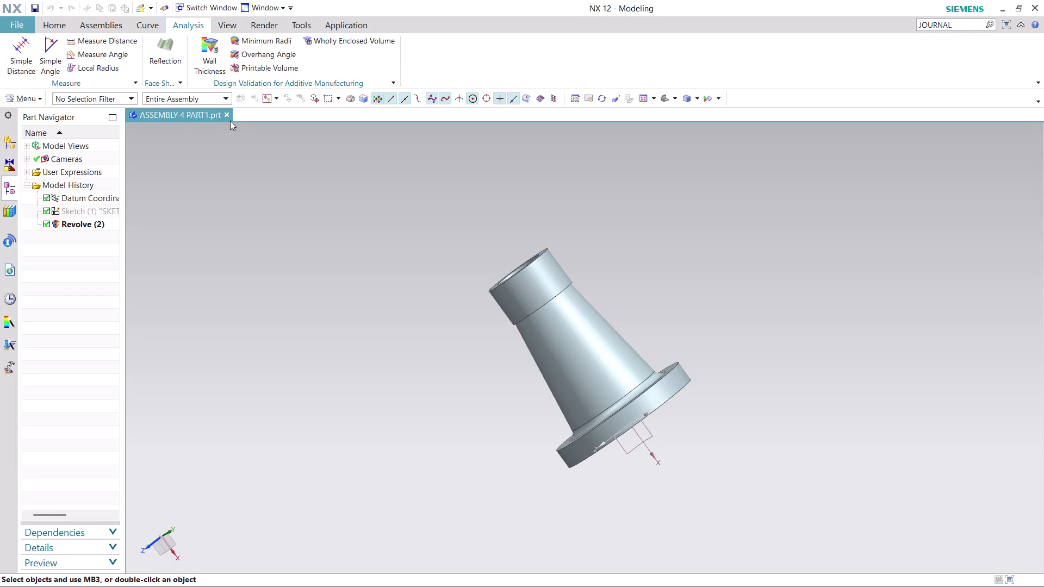
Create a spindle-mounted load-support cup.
Close the cup part and open Record Journal from a Command Finder search for 'journal'.
click(228, 114)
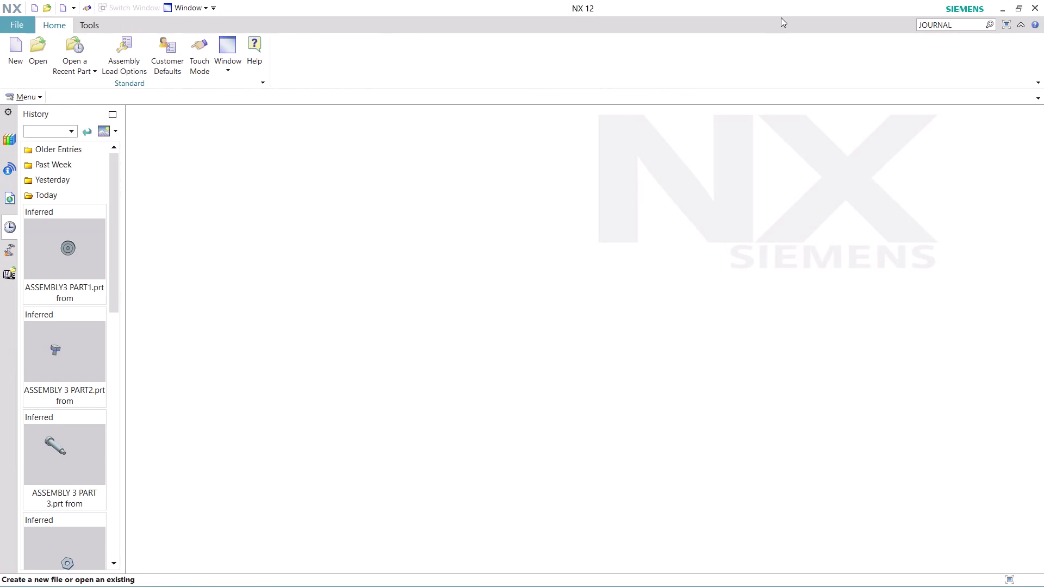
click(961, 24)
key(Return)
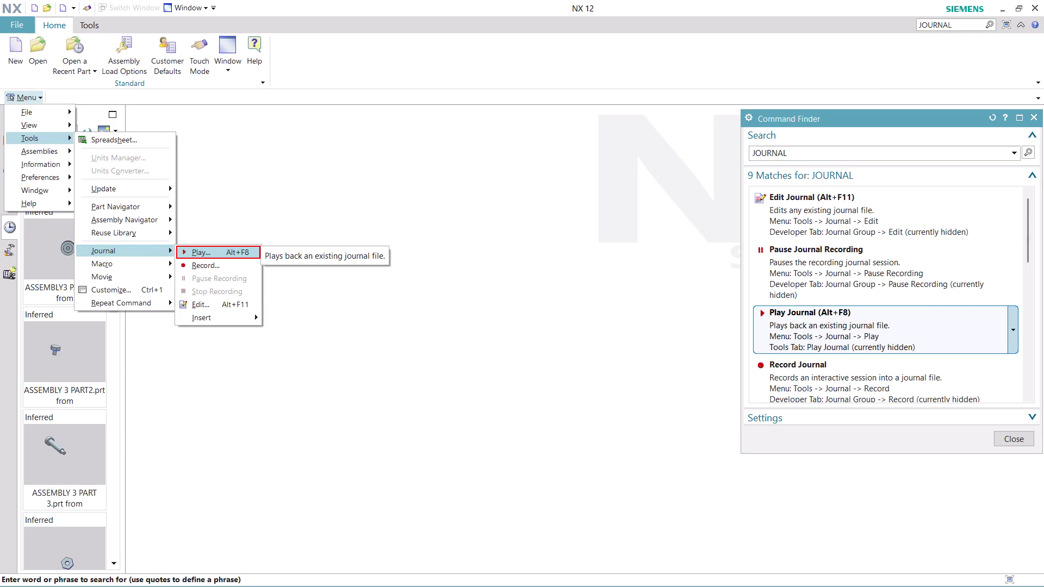
scroll(down, 3)
scroll(down, 3)
click(862, 331)
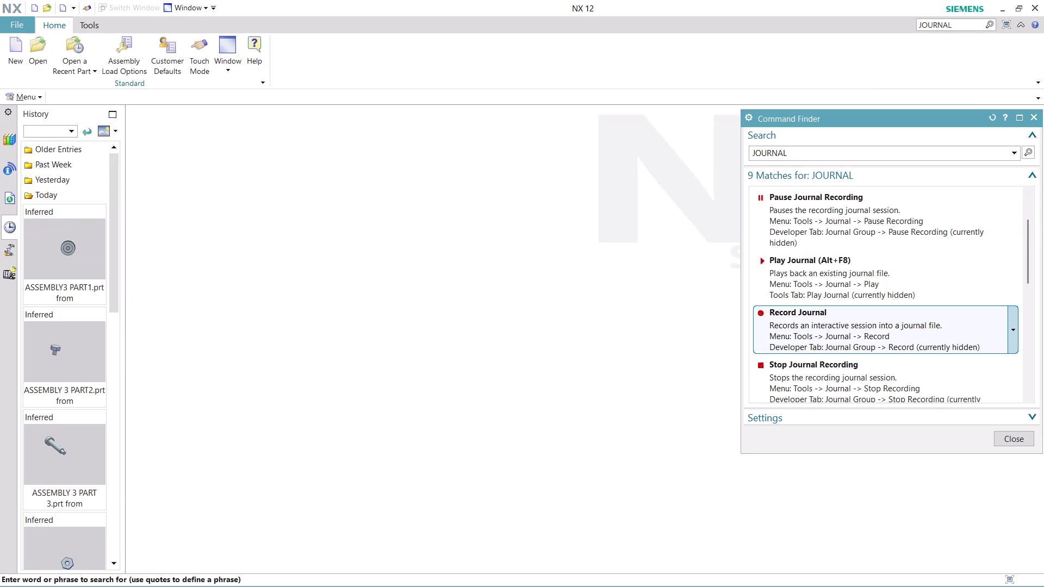
click(588, 344)
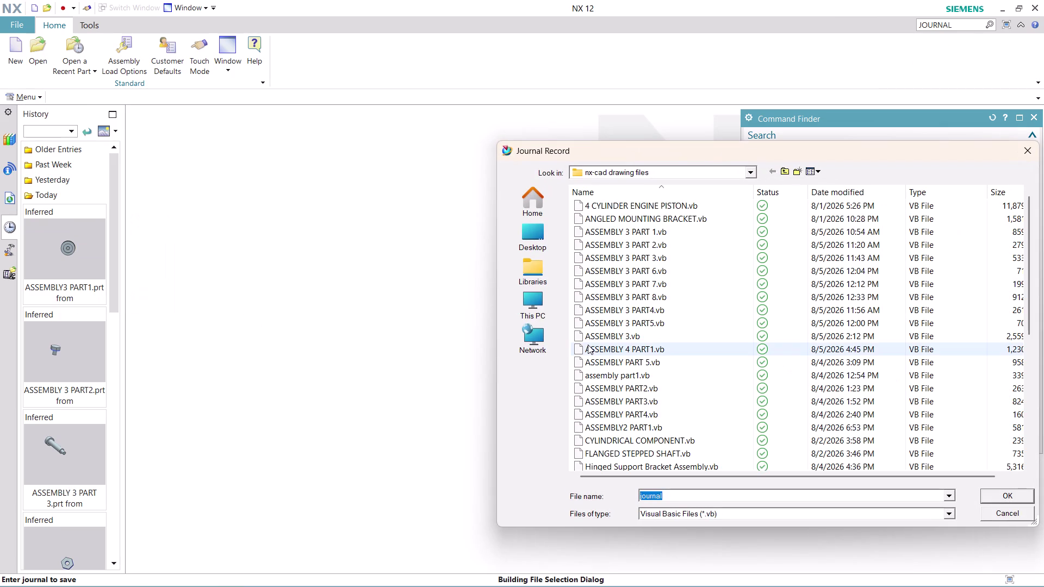
Start a journal recording named 'ASSEMBLY 4 PART 2' and dismiss Command Finder.
text(ASS)
text(E)
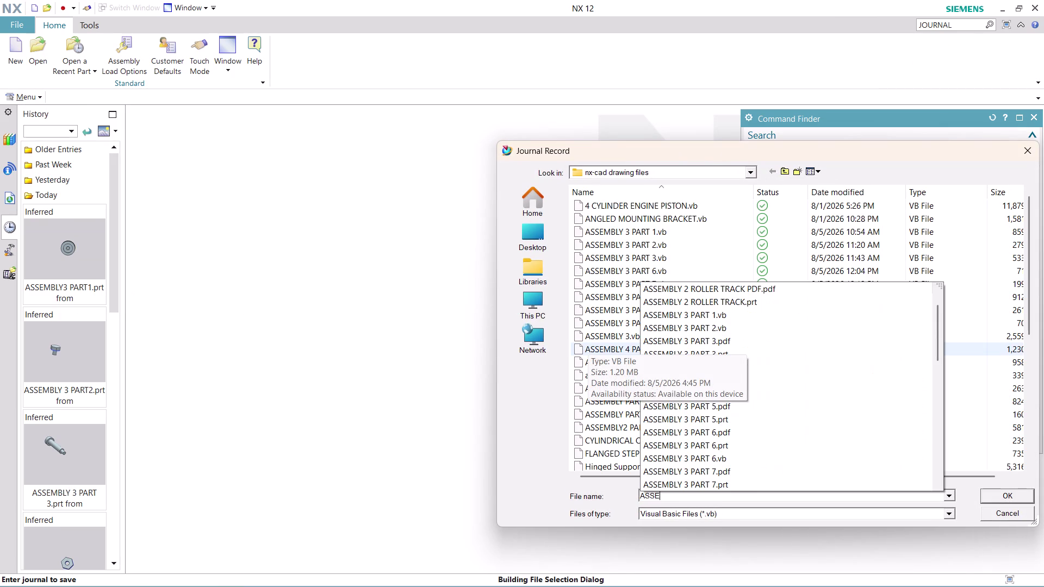
text(MBLY)
key(space)
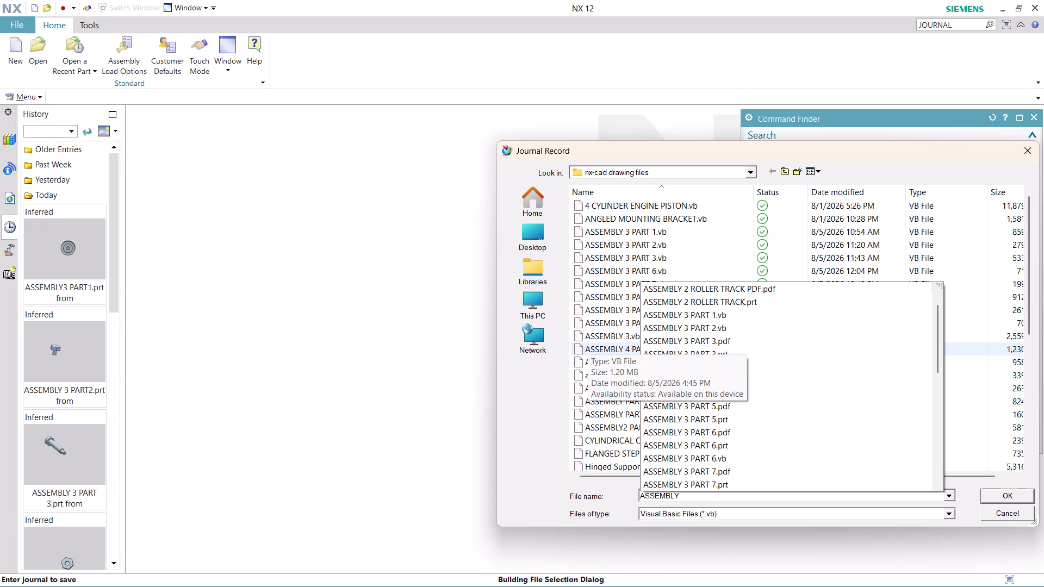
text(4 P)
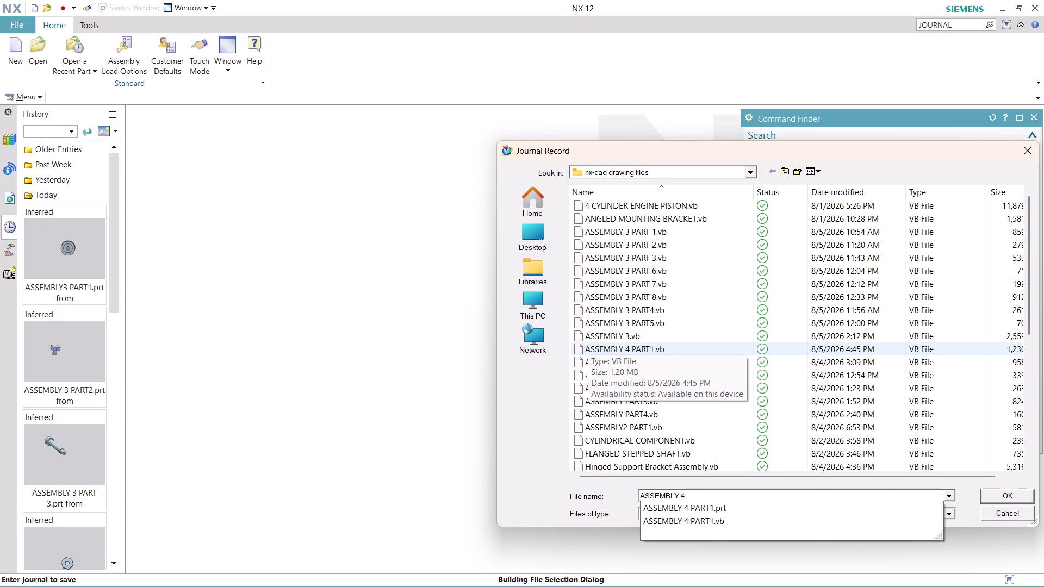
text(ART2)
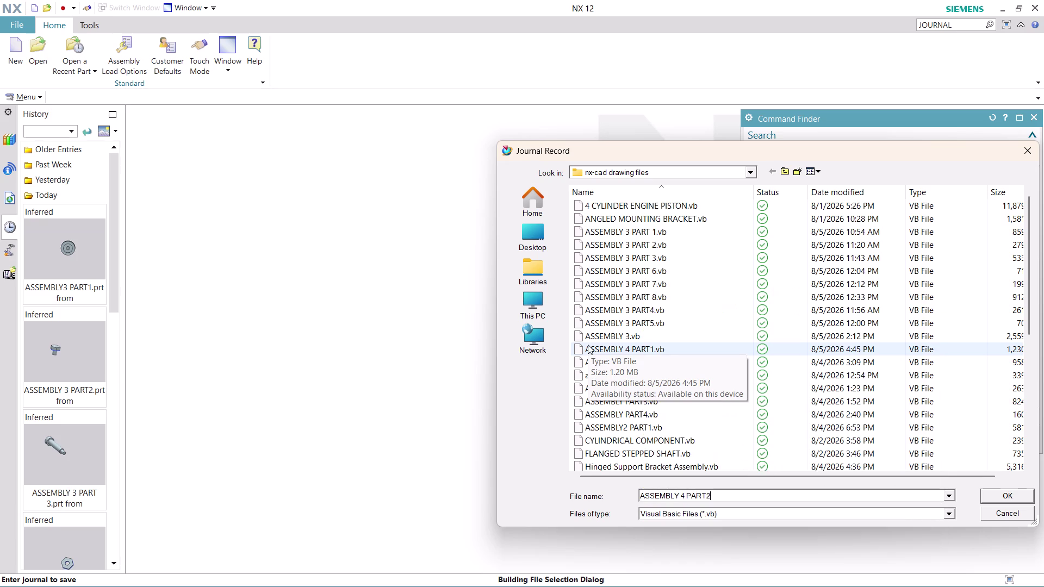
key(BackSpace)
key(space)
text(2)
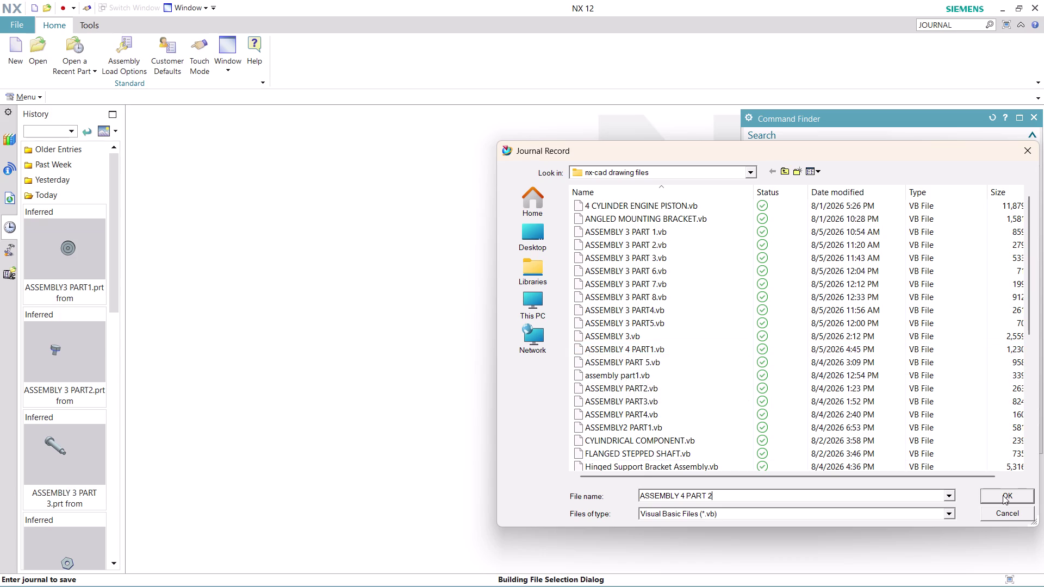
click(1002, 496)
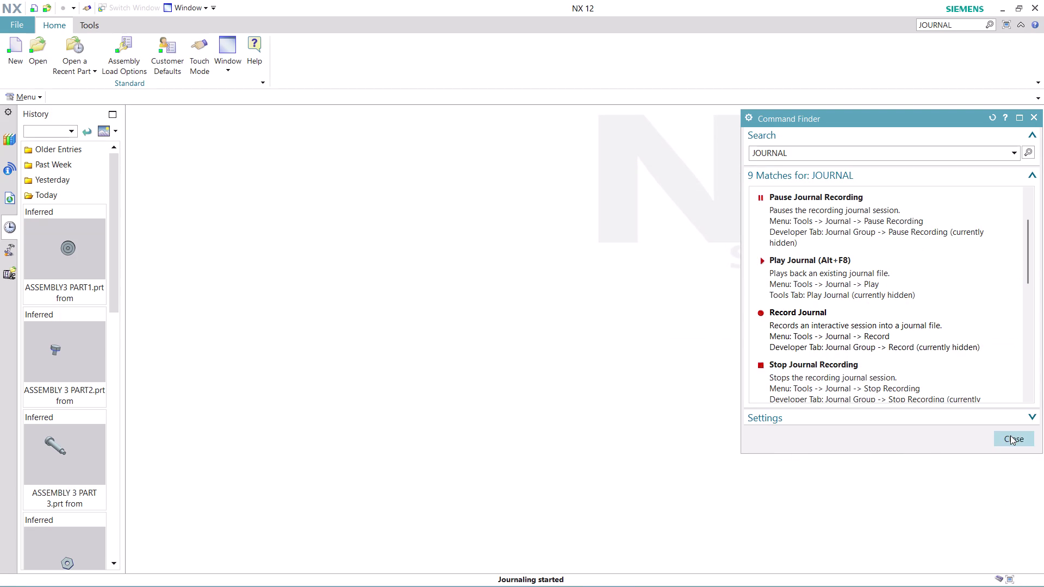
click(1011, 436)
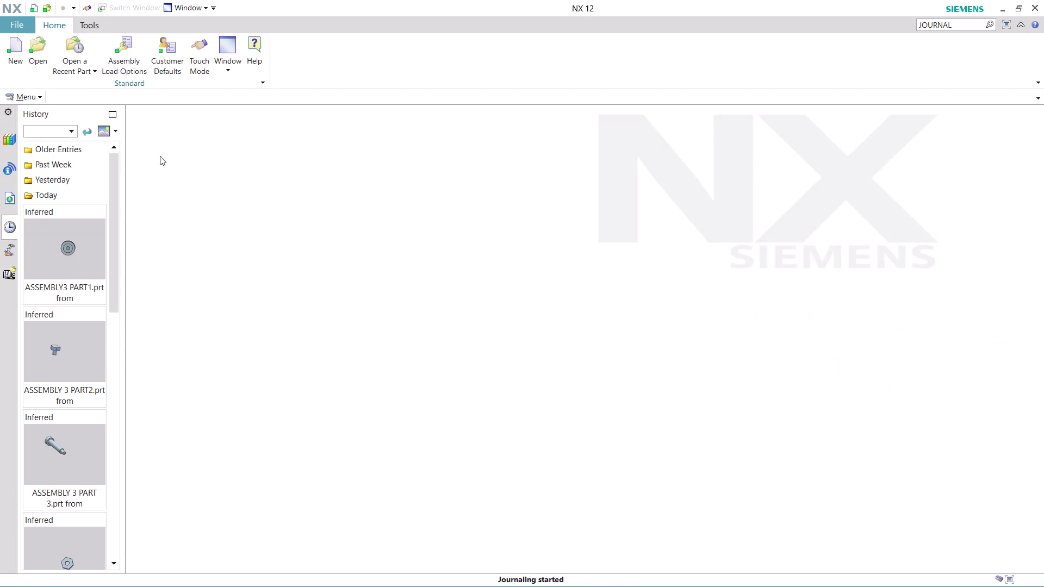
Create a new Model-template part with a sketch on the XY plane at the datum origin.
click(19, 58)
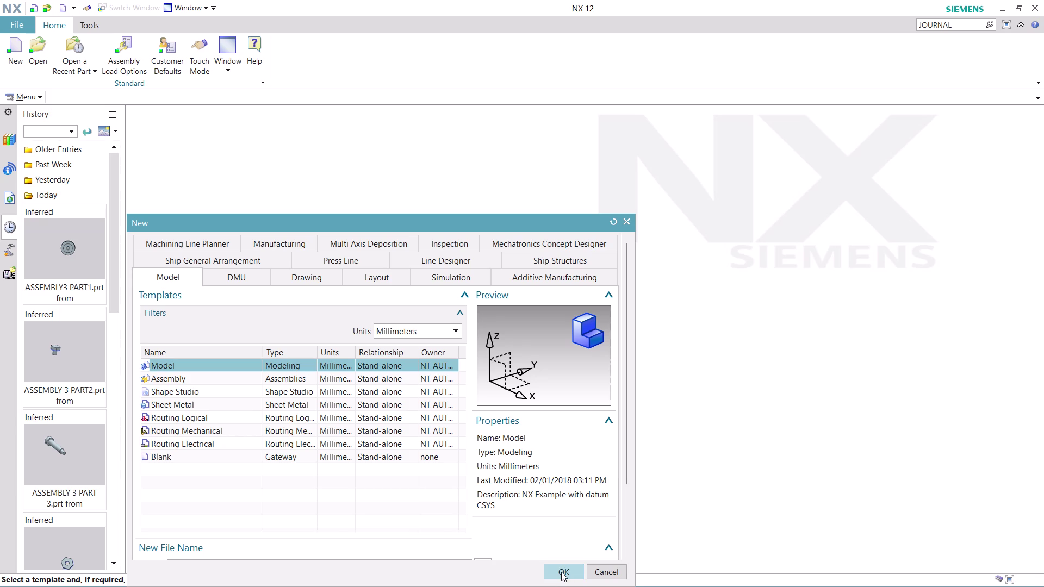
click(561, 572)
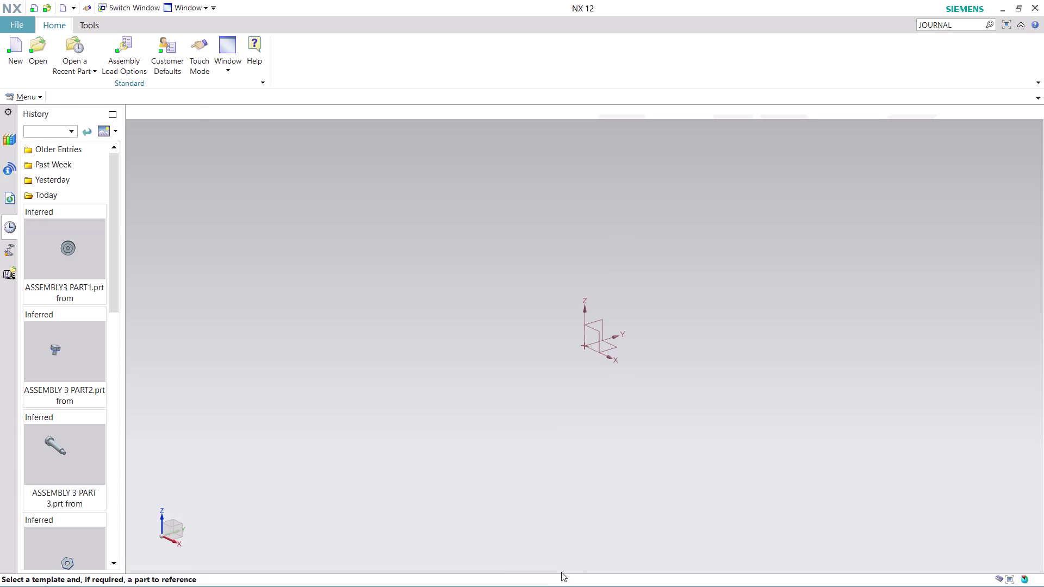
click(25, 100)
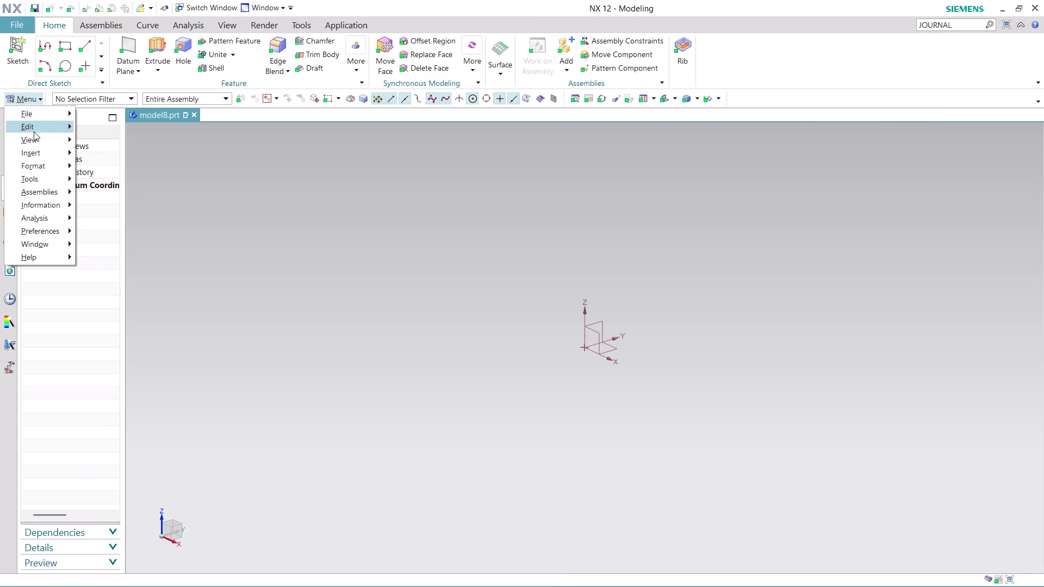
click(136, 170)
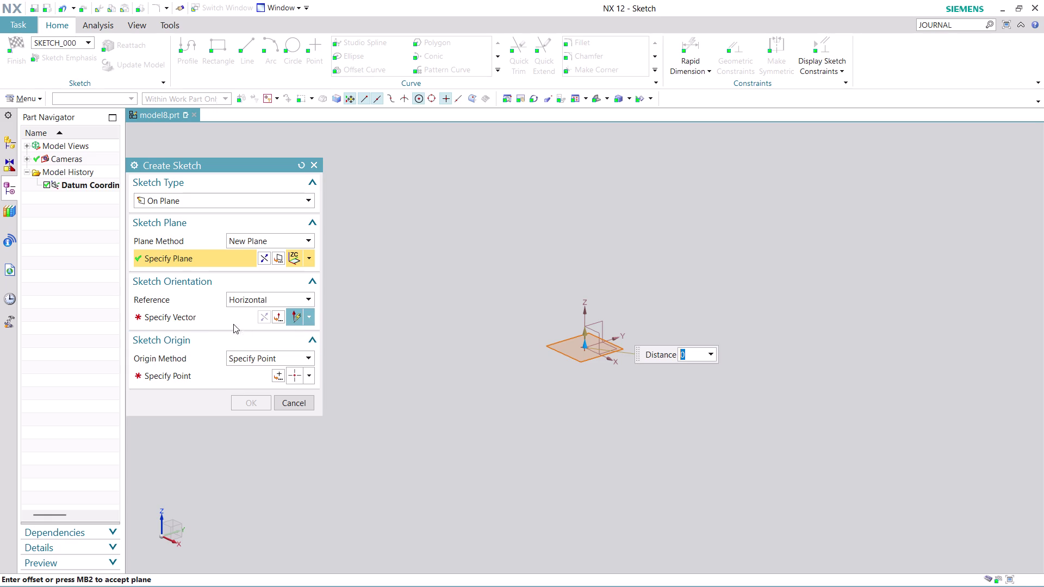
click(208, 318)
click(610, 343)
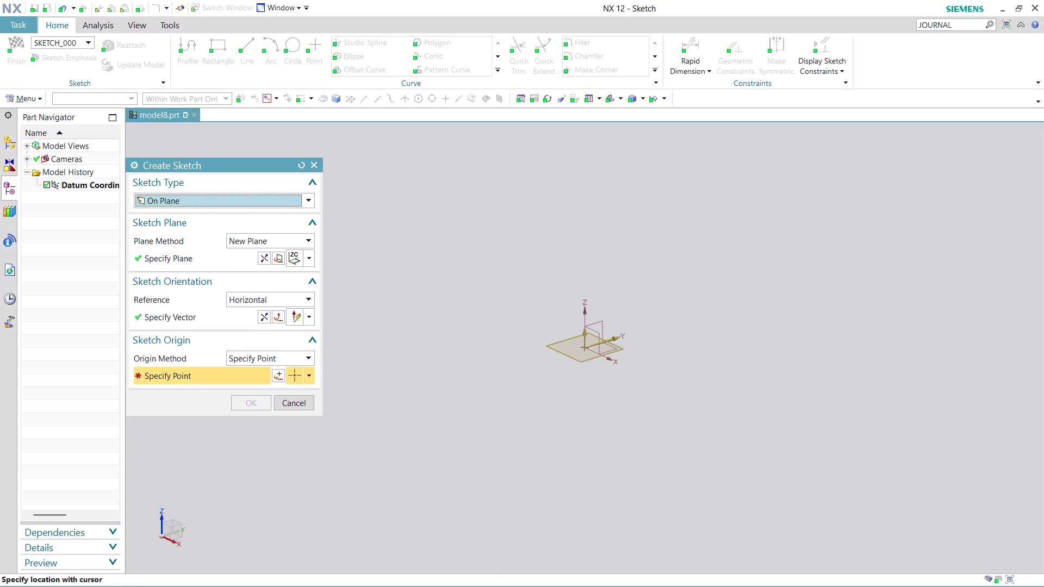
click(274, 374)
click(251, 393)
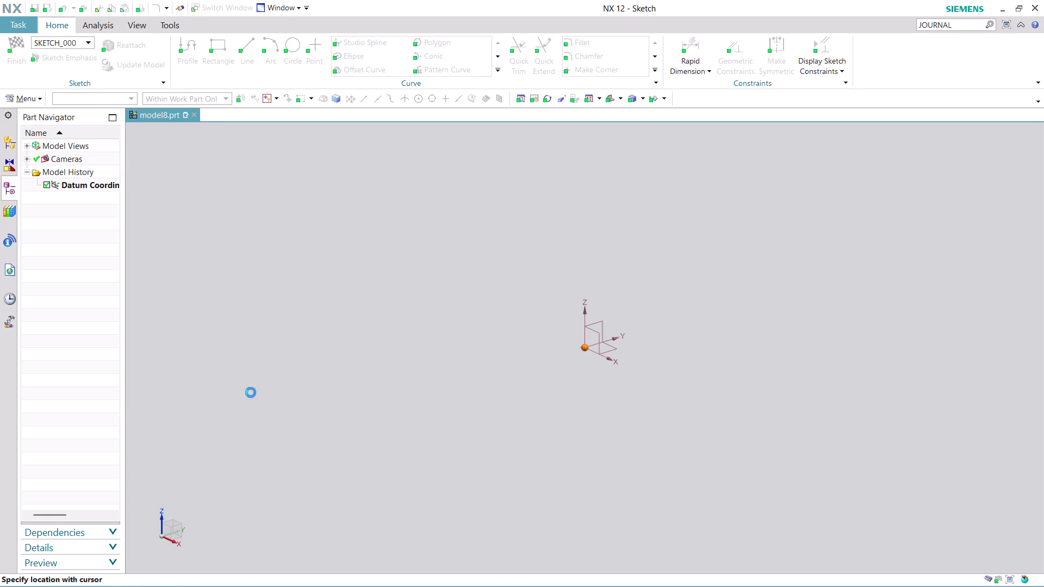
click(251, 398)
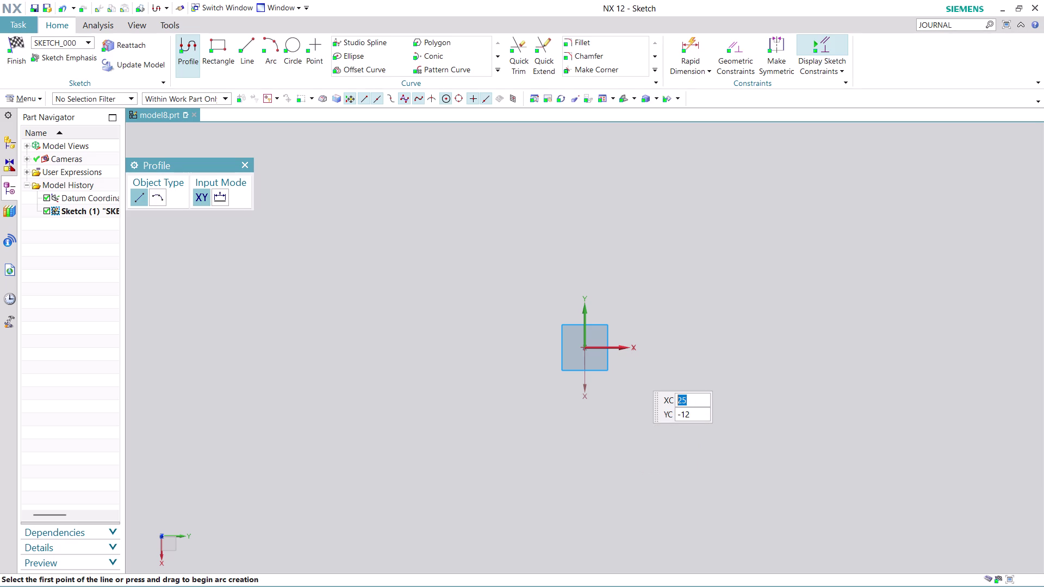
Start the profile on the X-axis with a vertical line of length 22 at 90°.
click(618, 347)
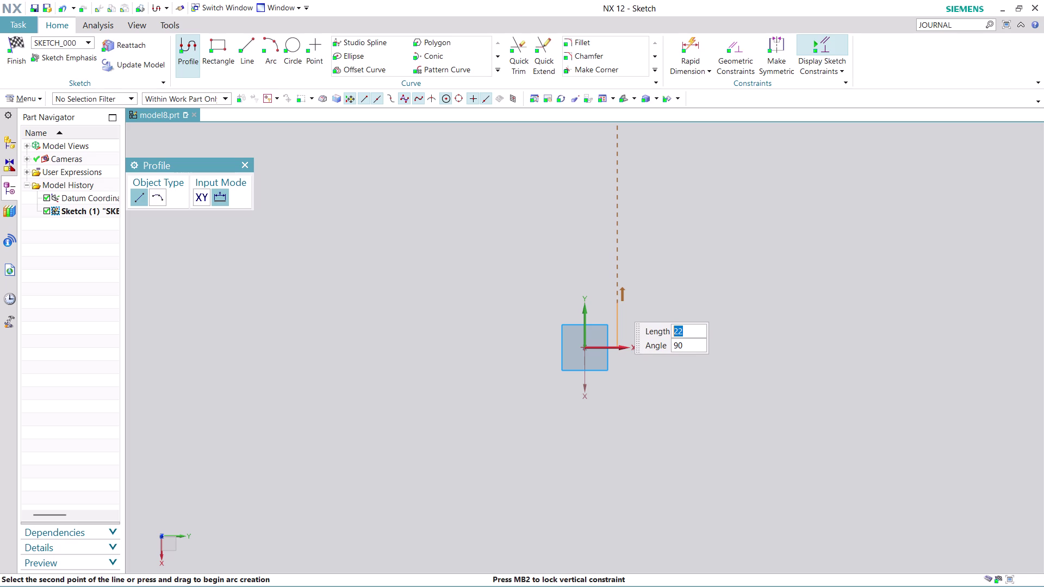
click(616, 304)
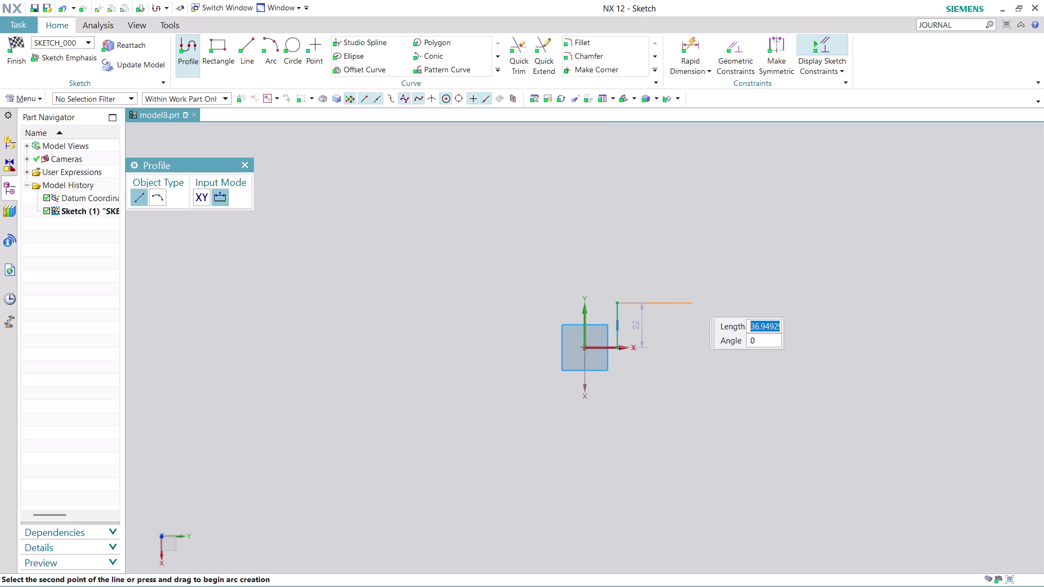
Draw the 39-long horizontal top line.
click(696, 302)
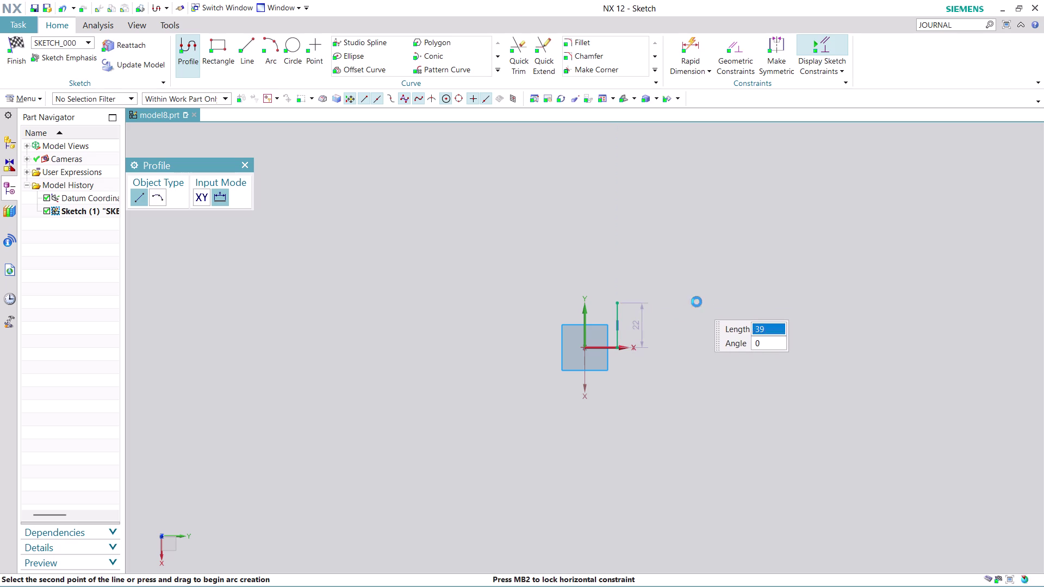
key(Escape)
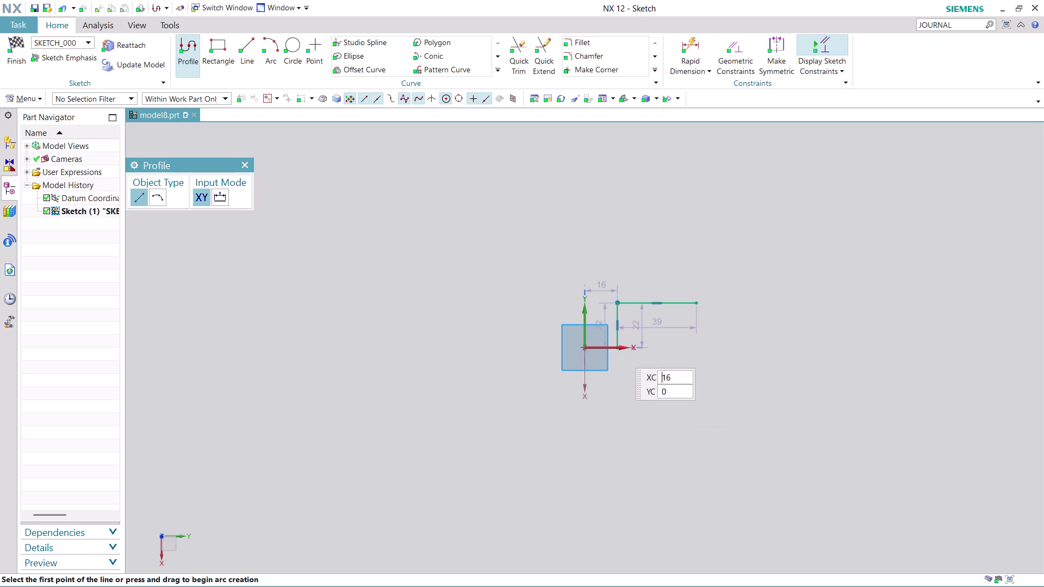
scroll(up, 3)
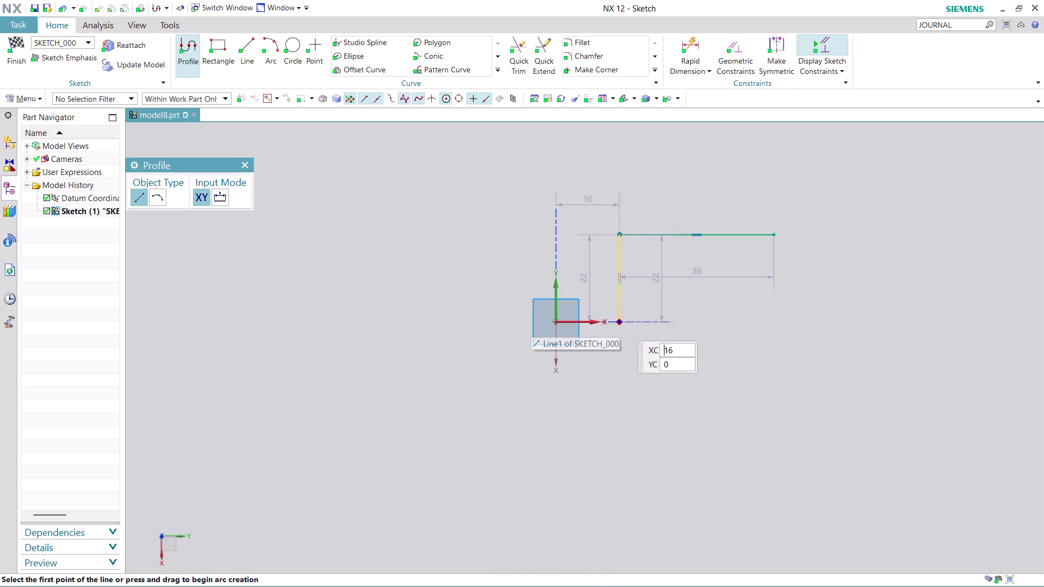
Add a 25-long line along the X-axis from the vertical line's start point.
click(620, 323)
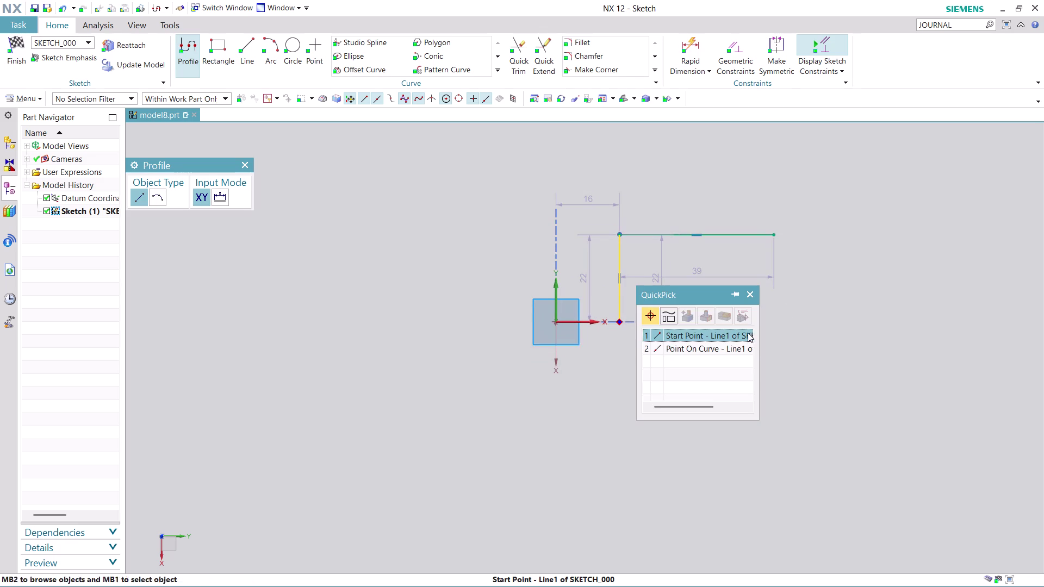
click(737, 336)
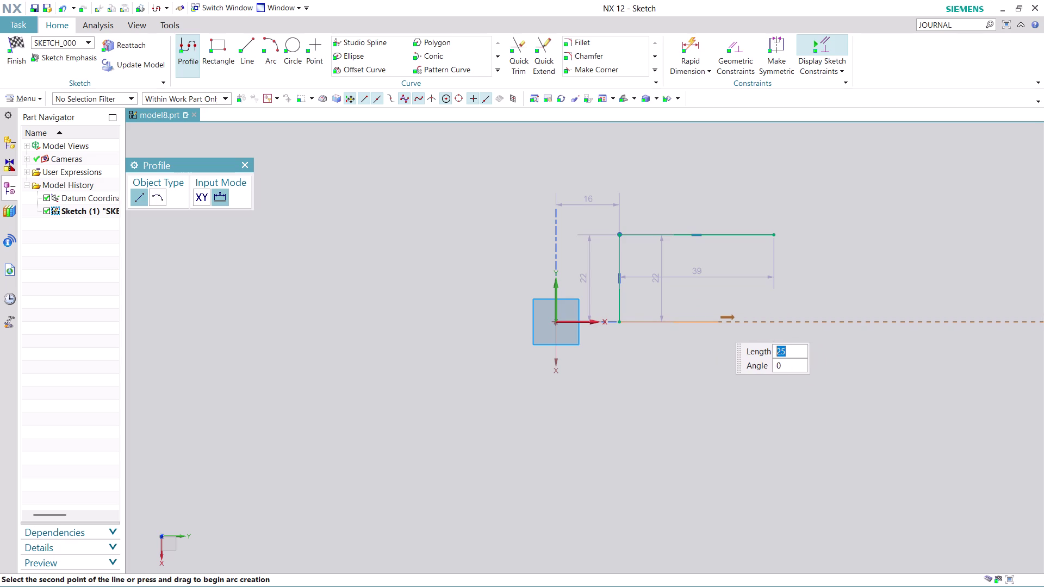
click(718, 324)
key(Escape)
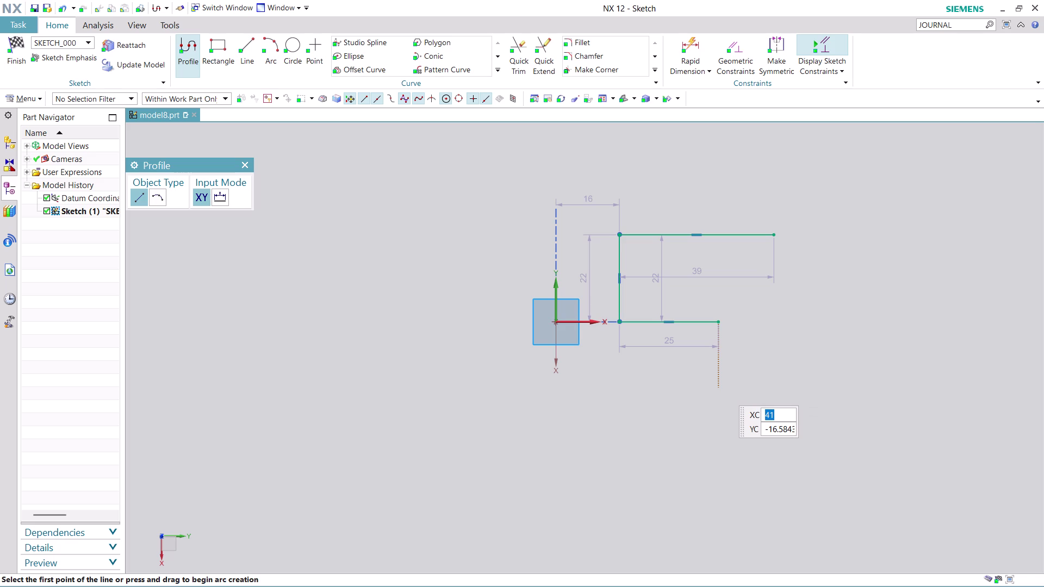
click(689, 42)
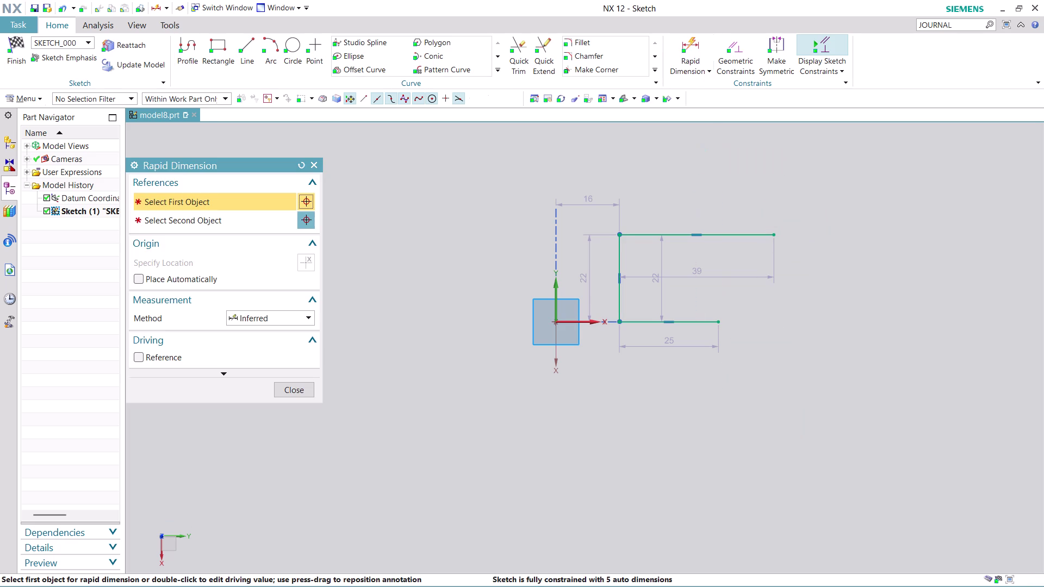
Dimension the height between the lower-left and upper-left corners as 12.
click(614, 278)
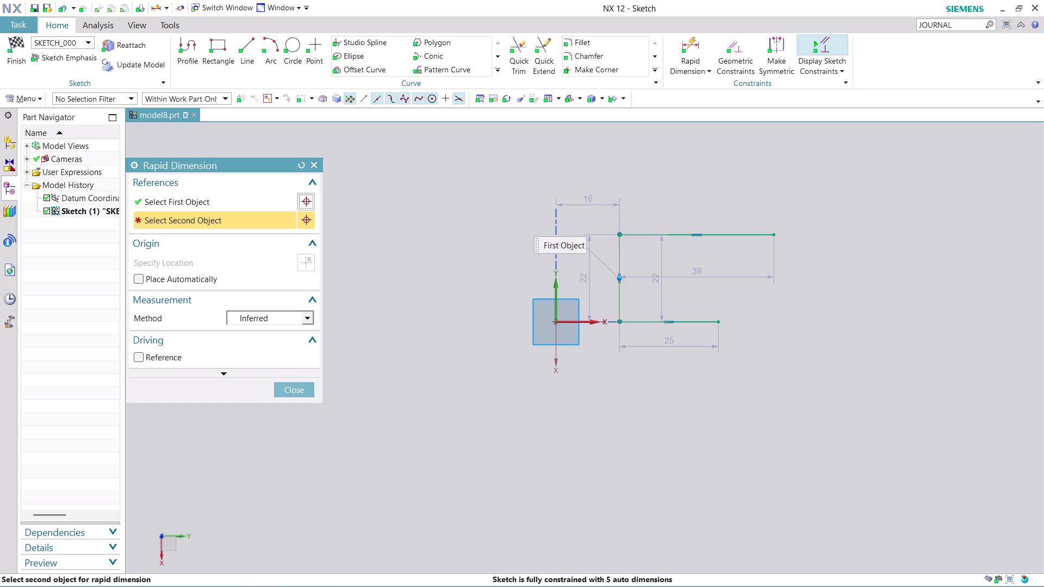
click(616, 296)
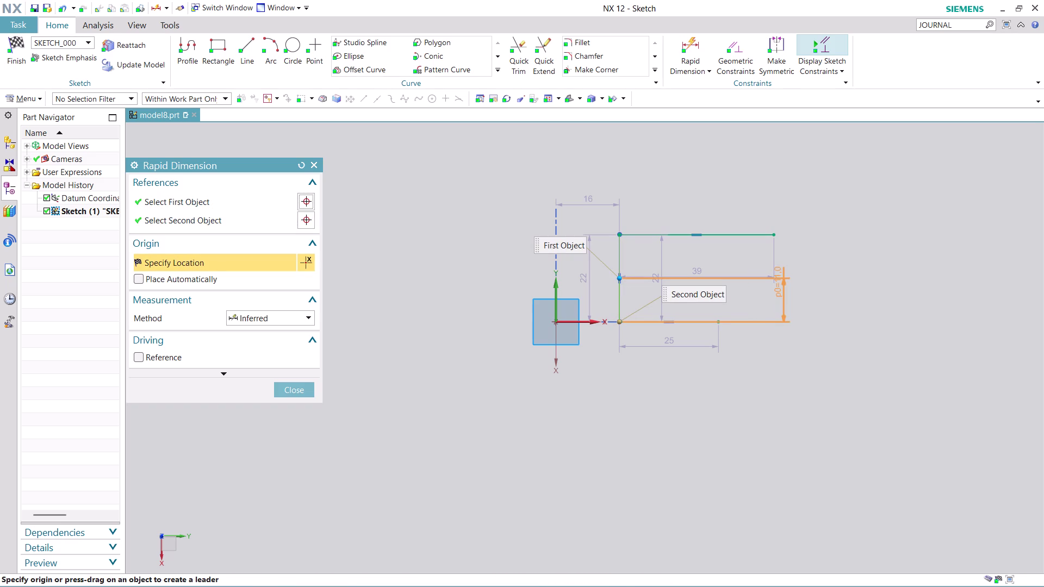
key(Escape)
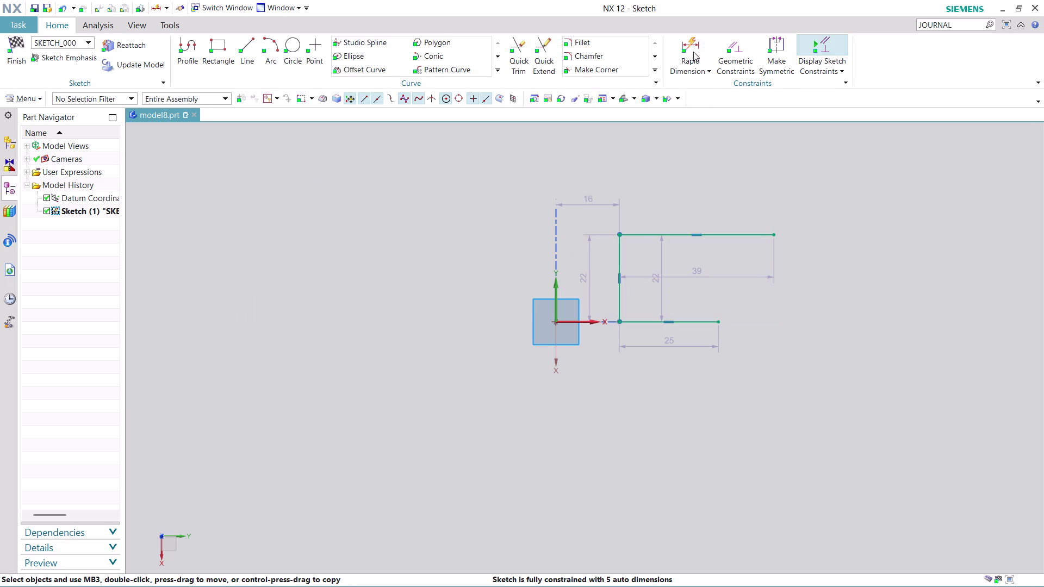
click(694, 47)
click(619, 302)
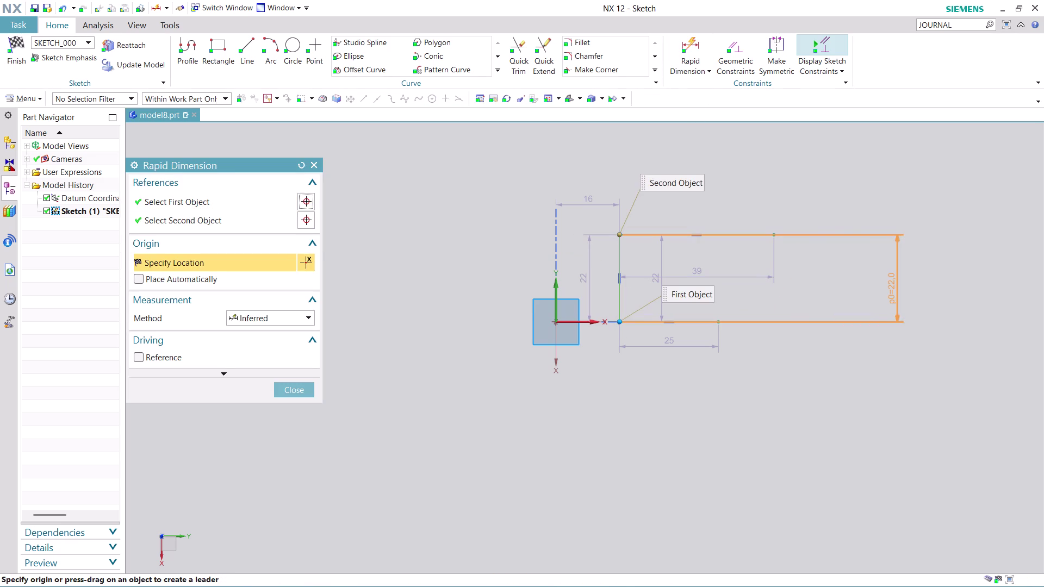
click(891, 289)
text(1)
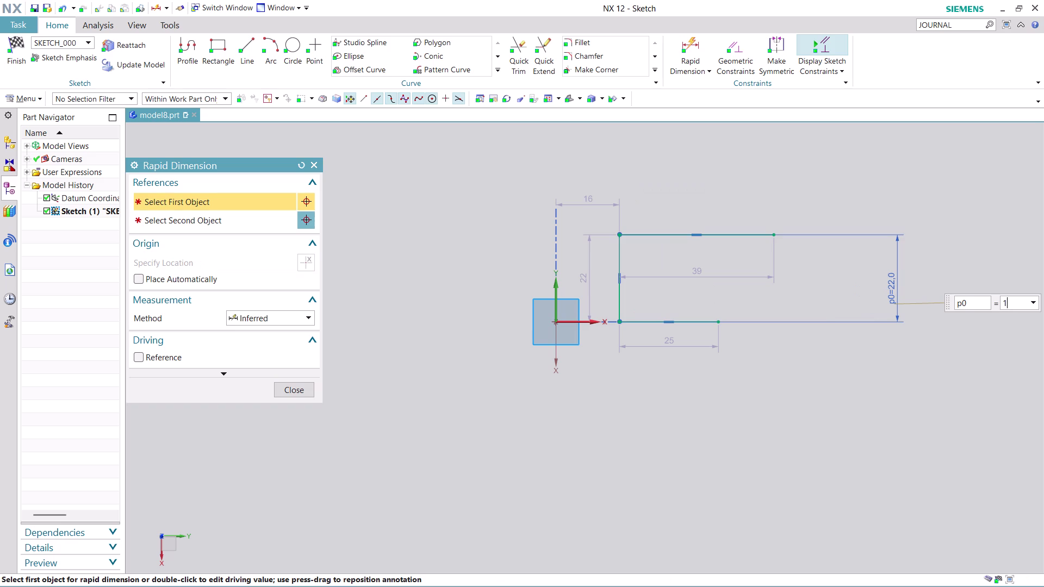
text(2)
key(Return)
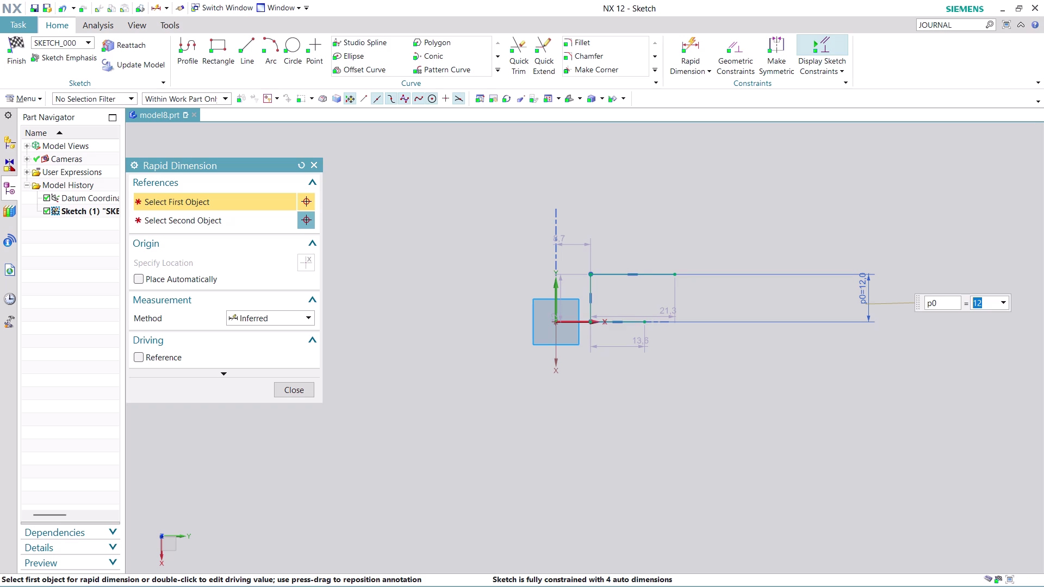
click(590, 288)
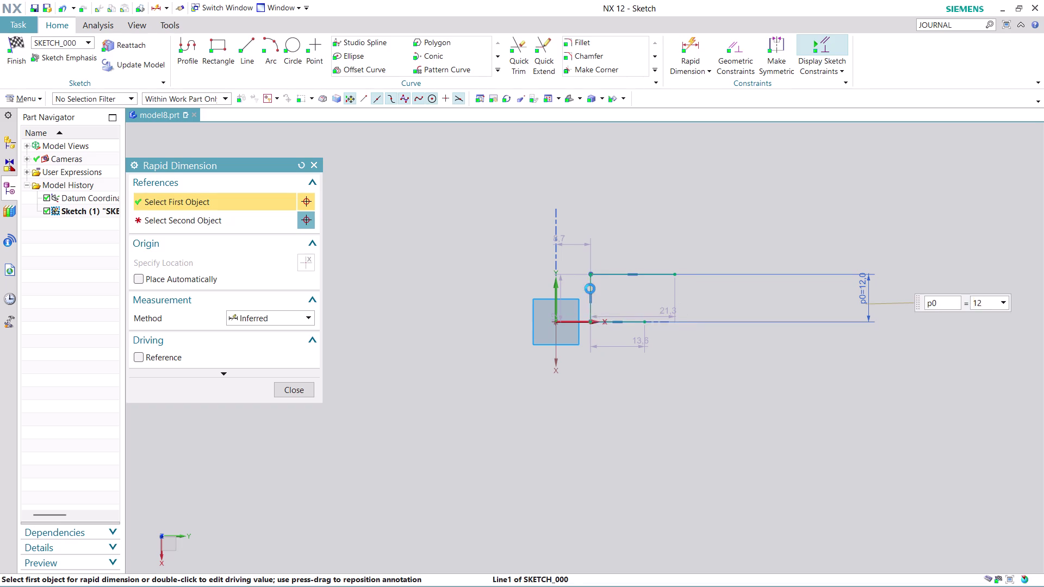
Dimension the step's corner 11 from the vertical axis.
click(557, 291)
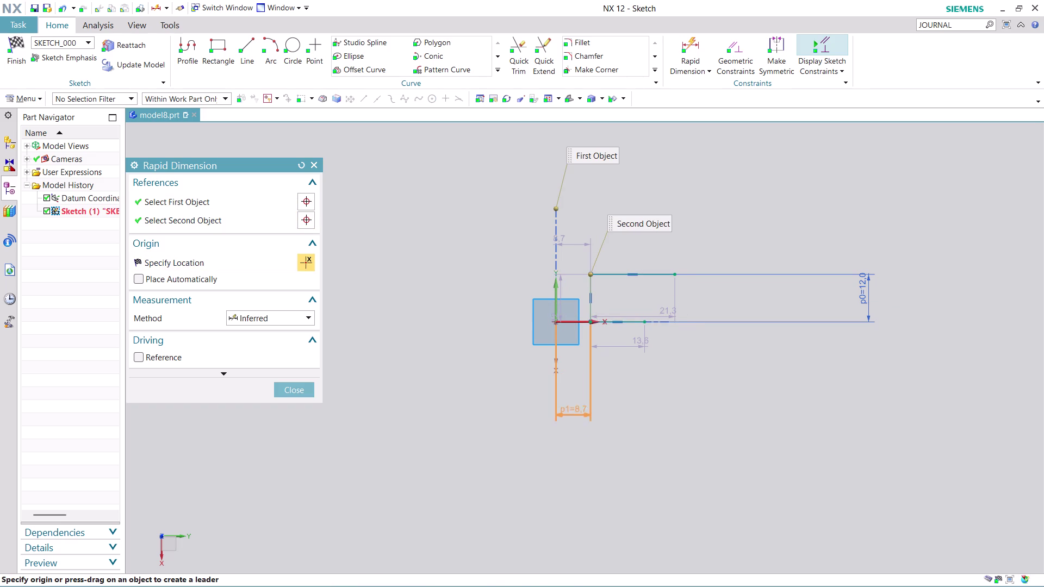
click(578, 440)
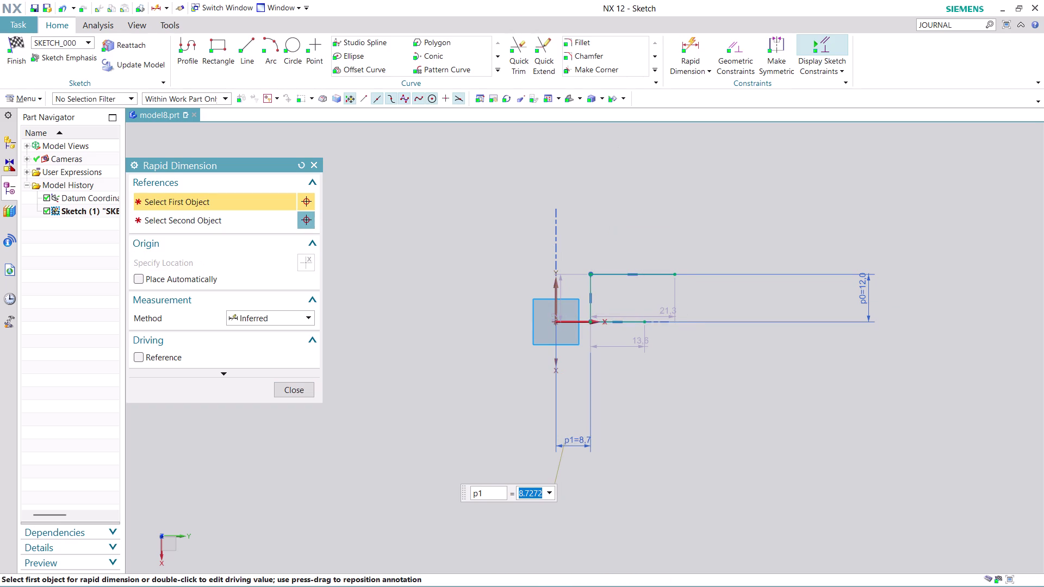
text(11)
key(Return)
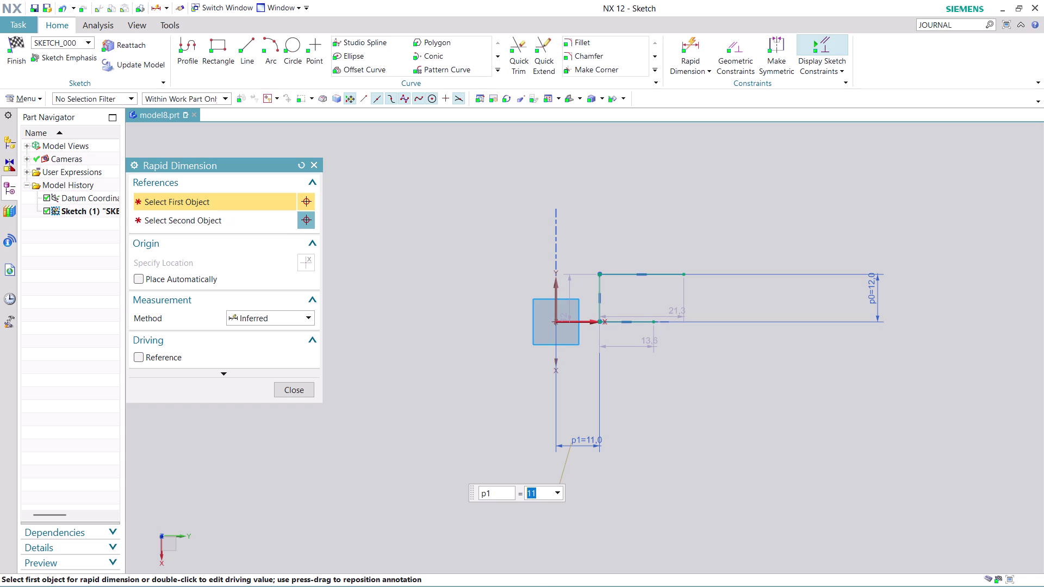
Dimension the lower line's end 22.5 (45/2) from the vertical axis.
scroll(up, 3)
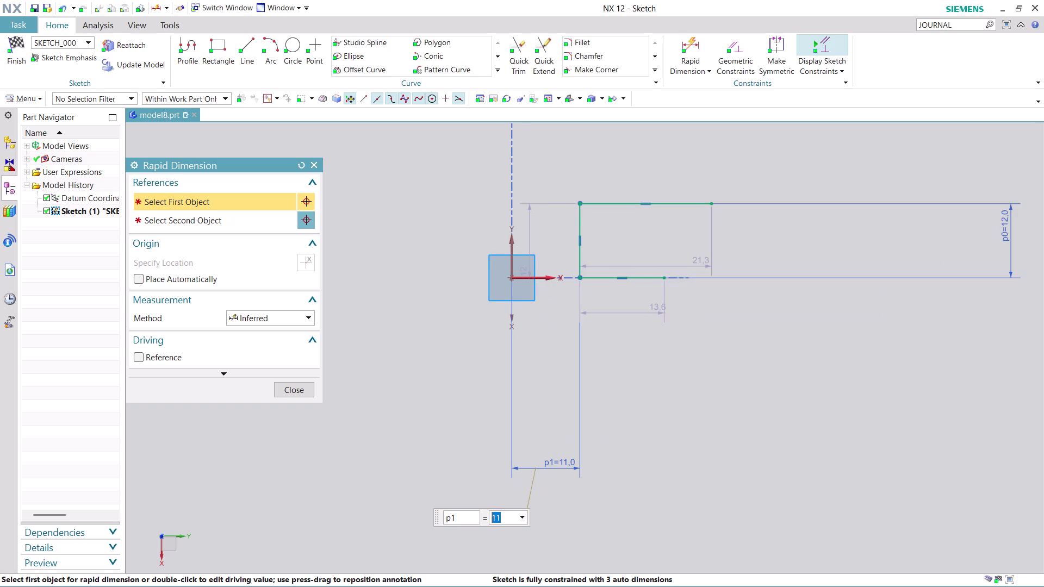
scroll(up, 3)
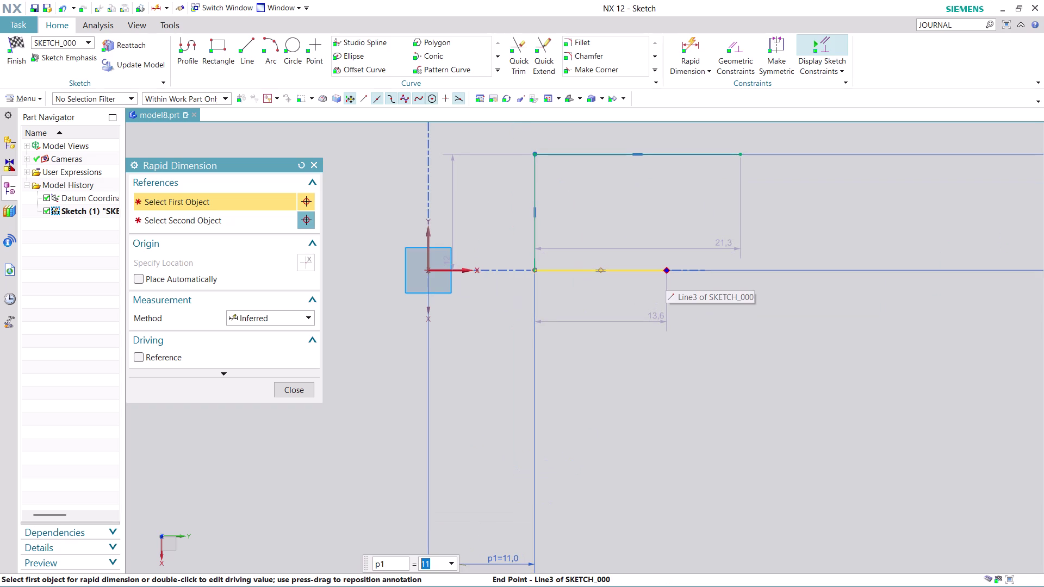
click(668, 270)
click(431, 242)
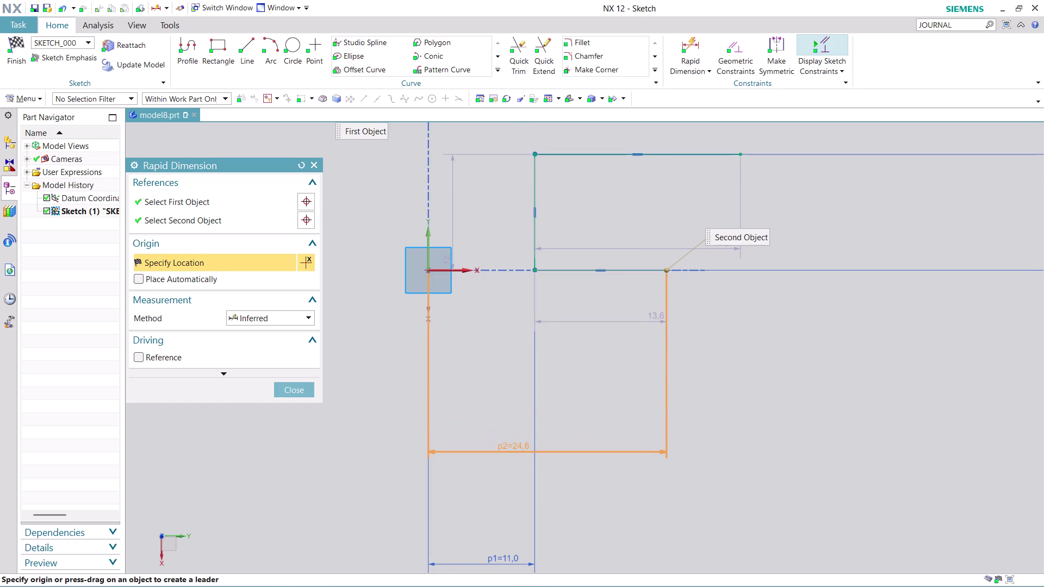
click(513, 446)
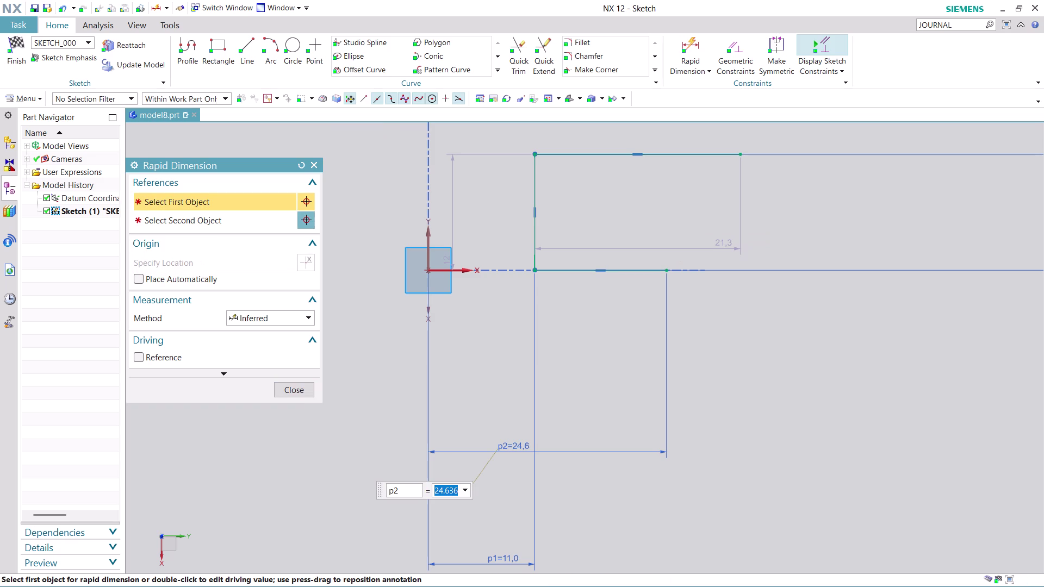
text(45/)
key(2)
key(Return)
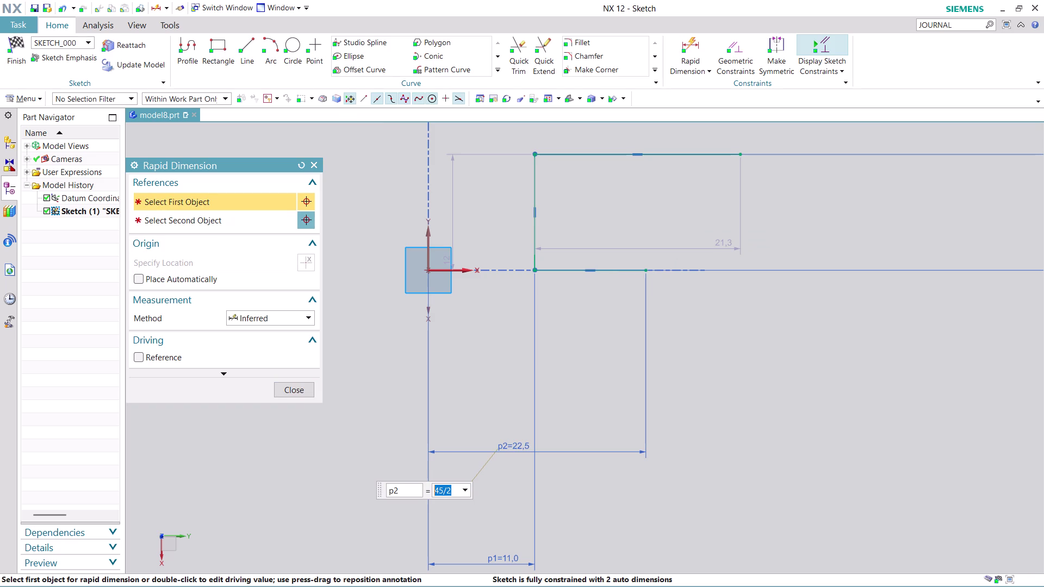
Close Rapid Dimension and adjust the sketch view.
click(288, 396)
scroll(down, 3)
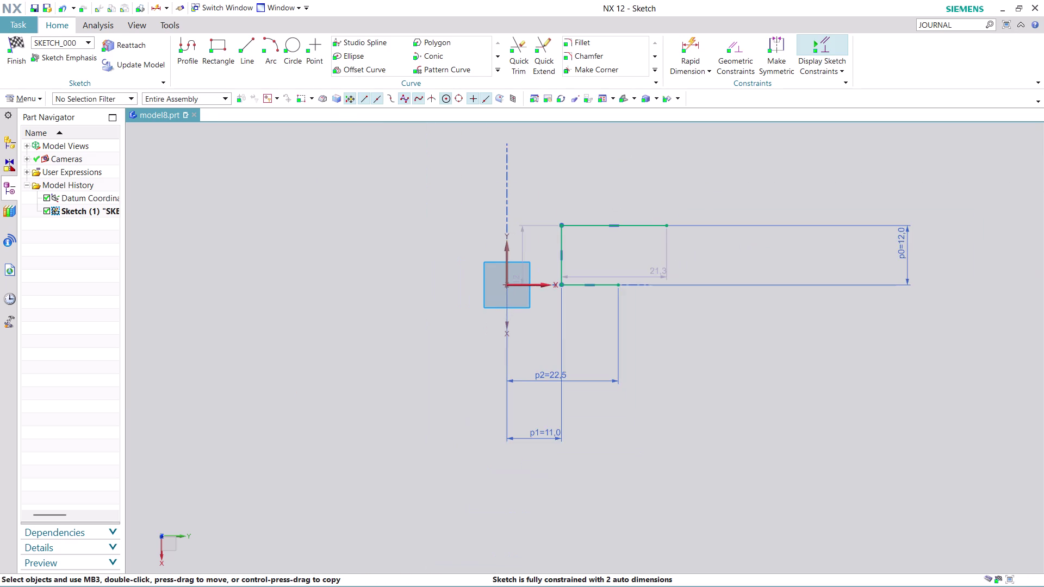
scroll(up, 3)
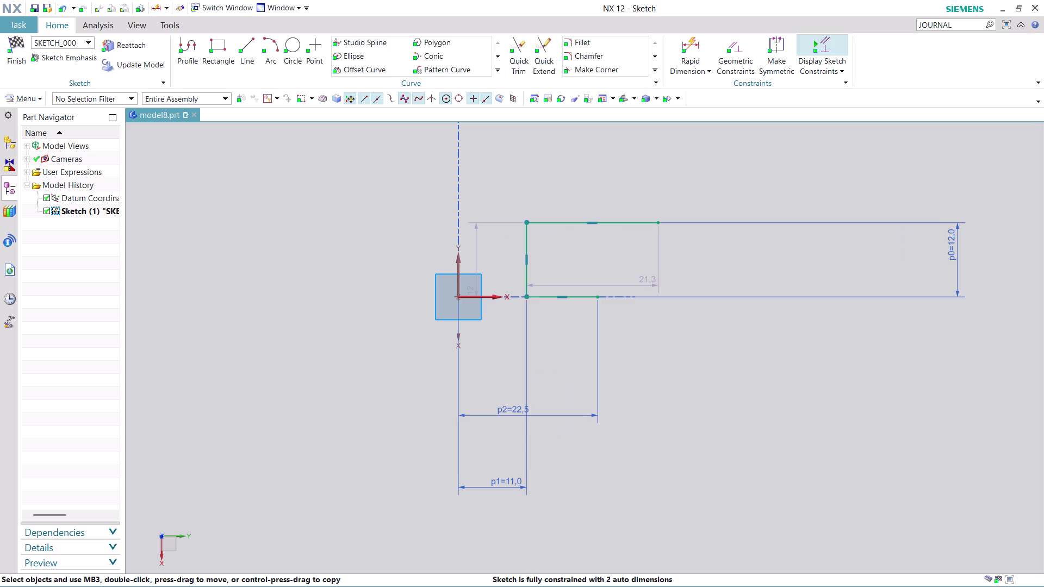
scroll(up, 3)
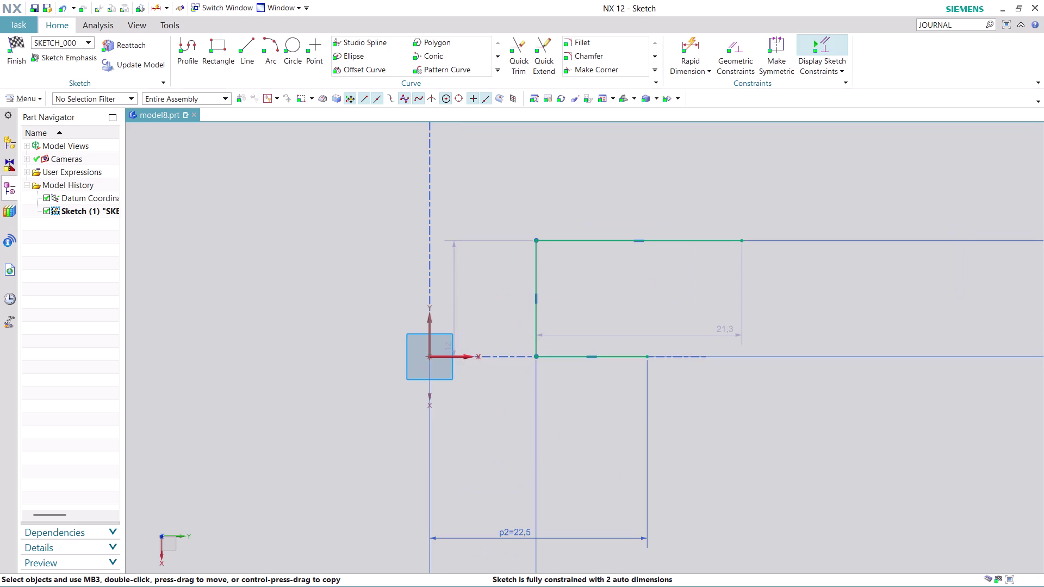
click(706, 45)
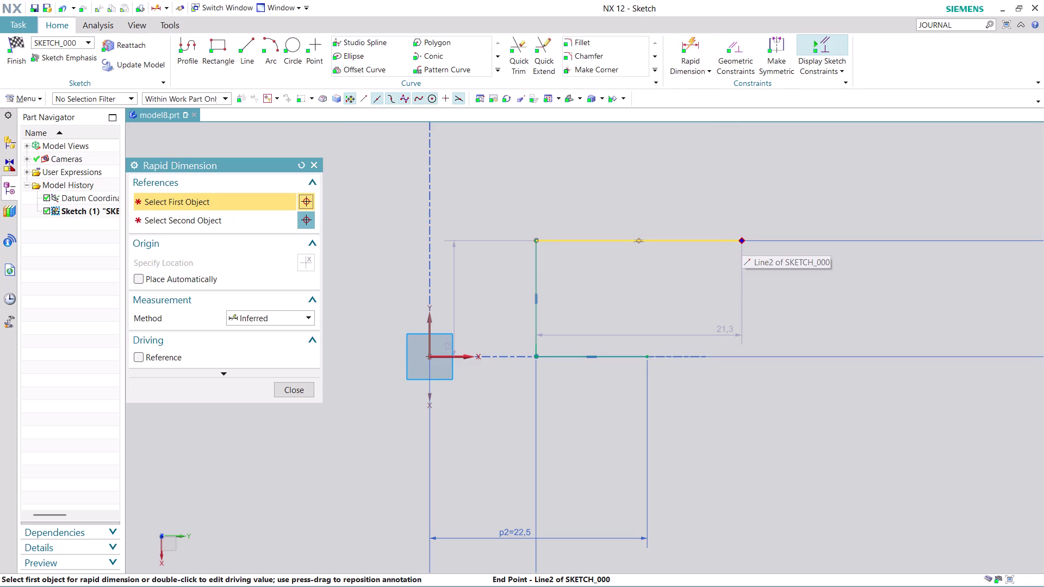
Dimension the upper line's end 19 (38/2) from the vertical axis, then close Rapid Dimension.
click(743, 241)
click(428, 328)
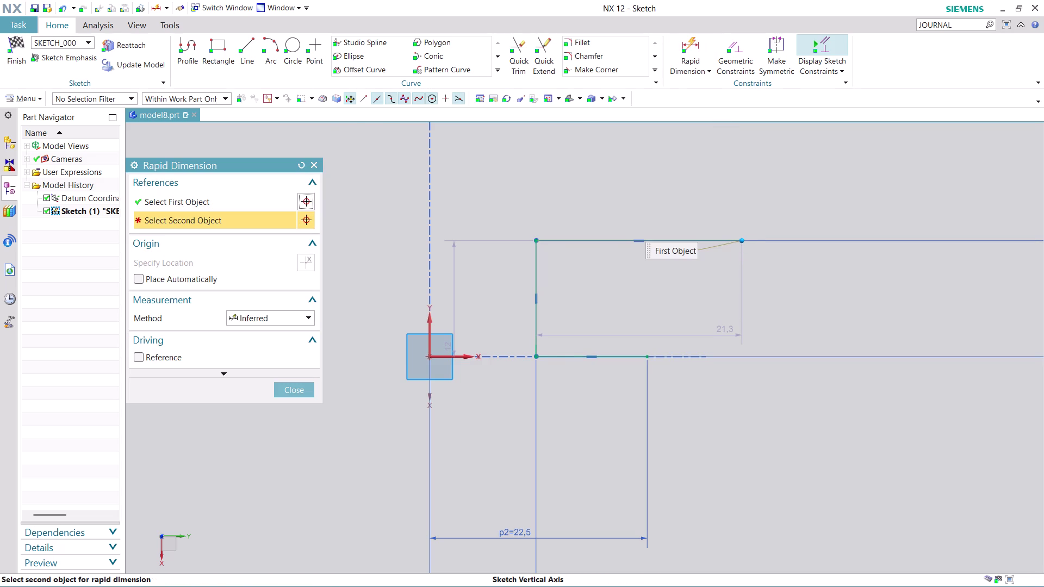
click(372, 188)
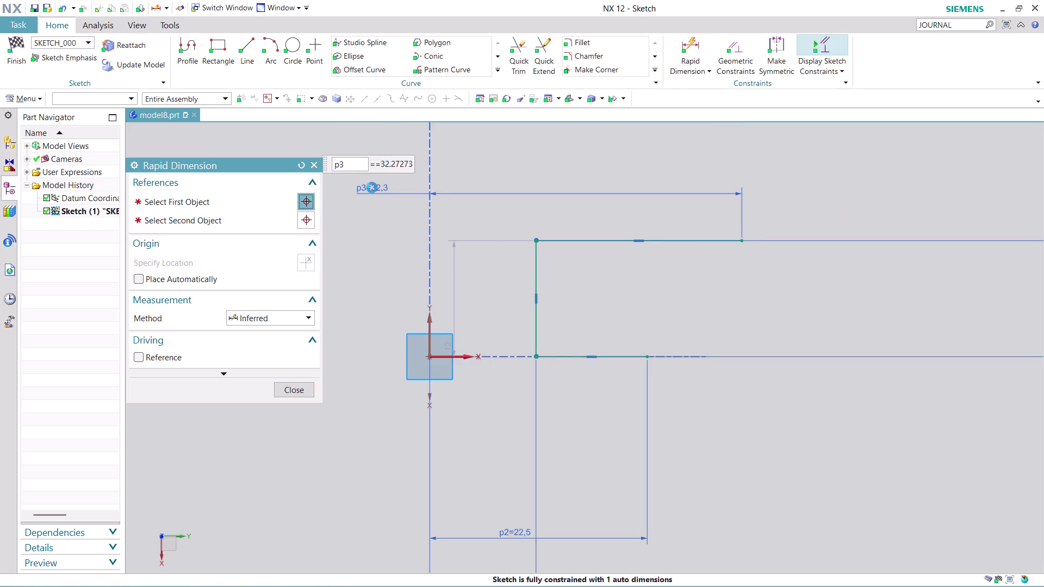
text(3)
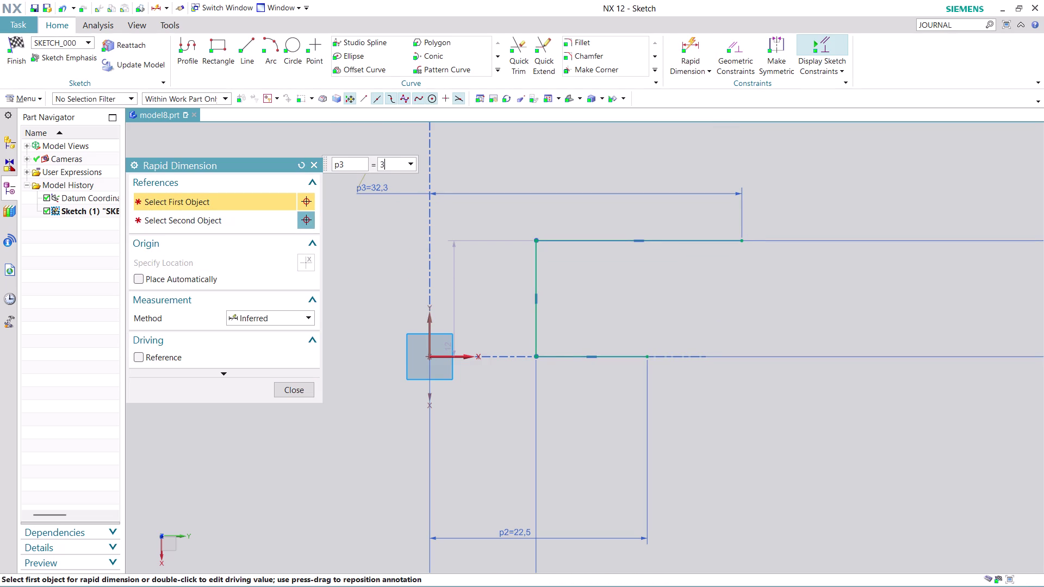
text(8/)
key(2)
key(Return)
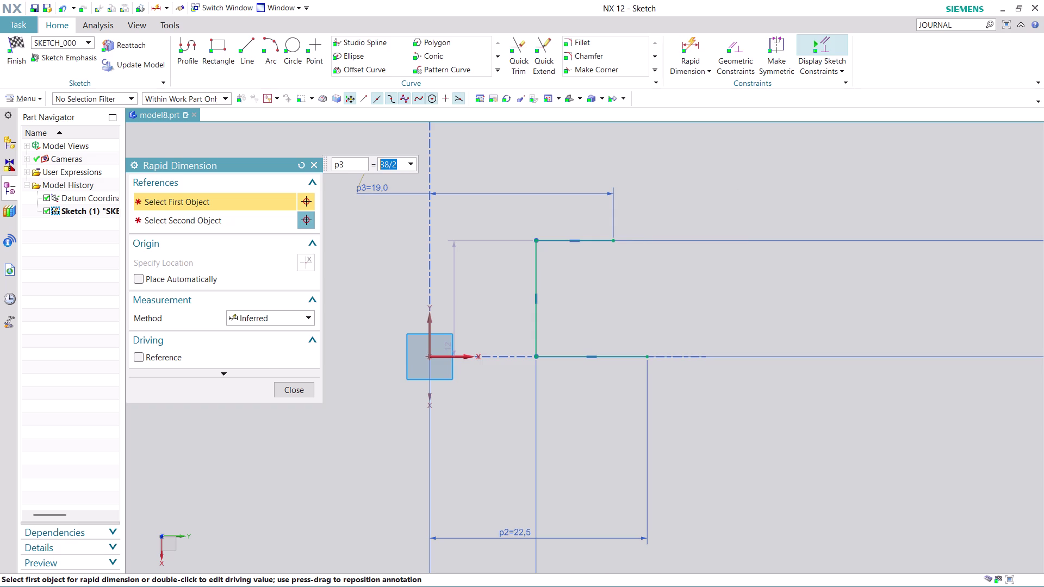
click(287, 390)
scroll(up, 3)
scroll(down, 3)
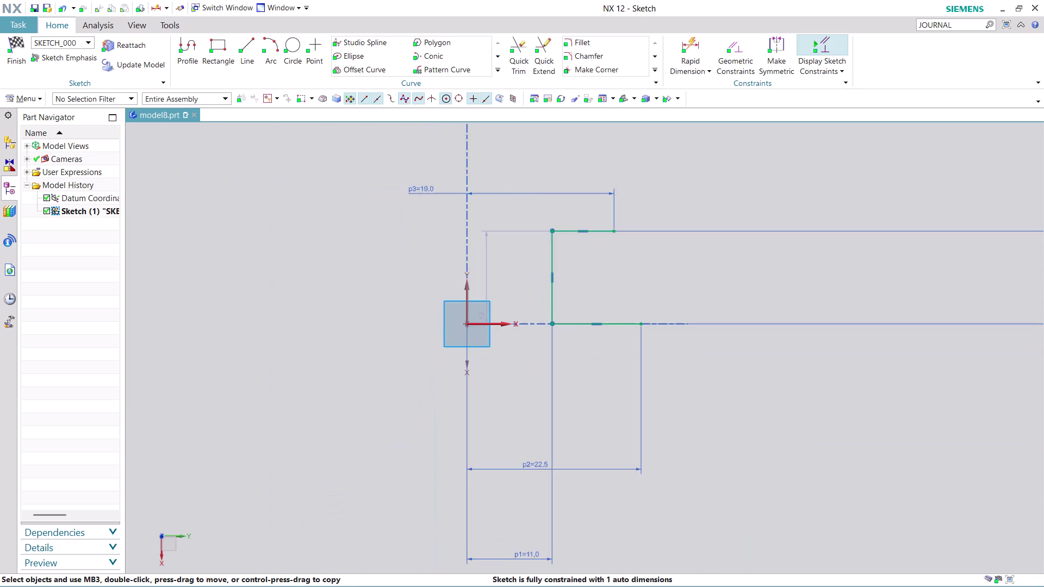
Zoom and pan around the sketch, then start the Profile tool.
scroll(down, 3)
scroll(up, 3)
scroll(up, 3)
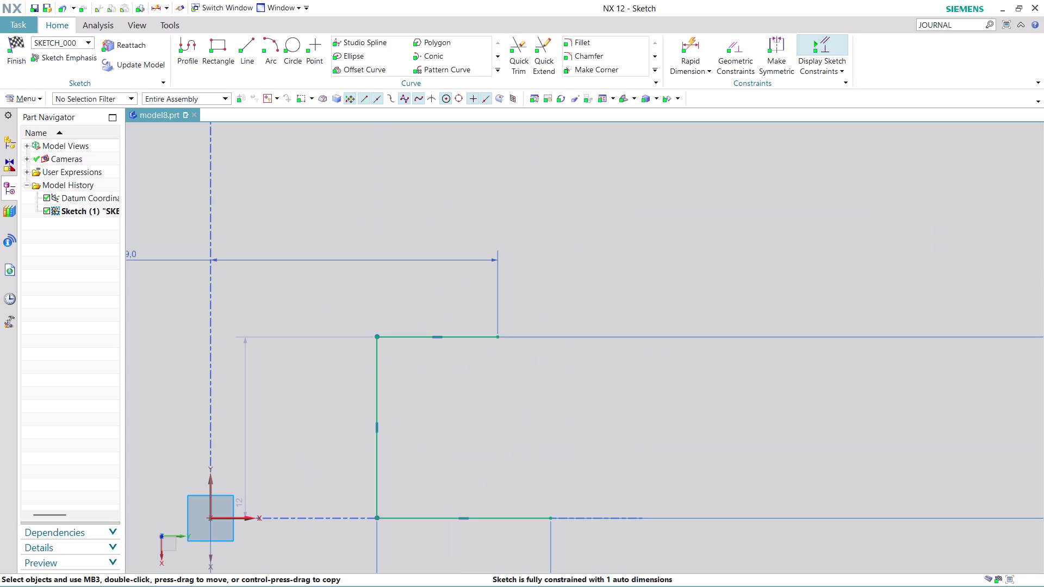
scroll(down, 3)
scroll(up, 3)
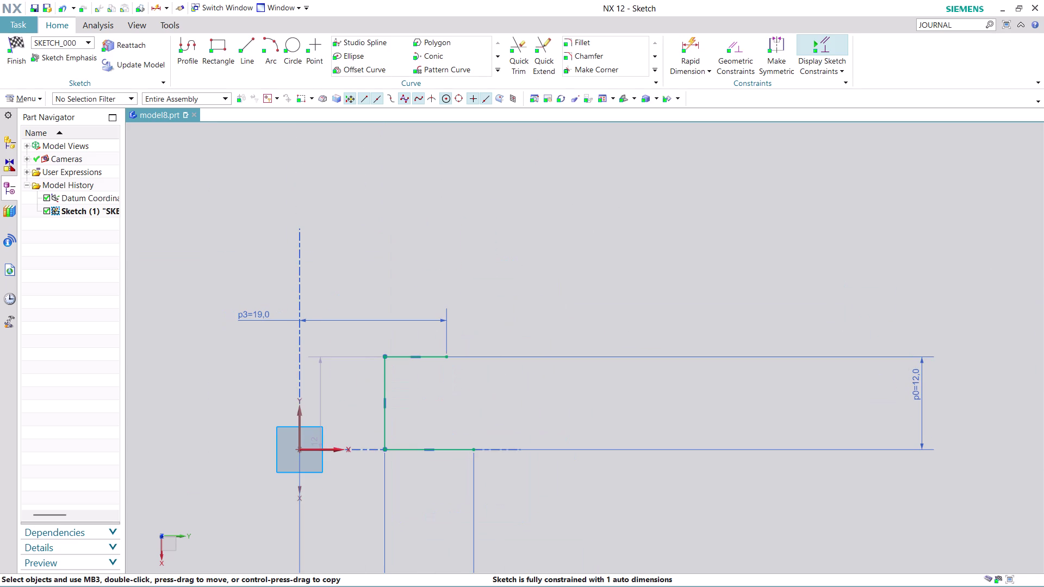
click(196, 43)
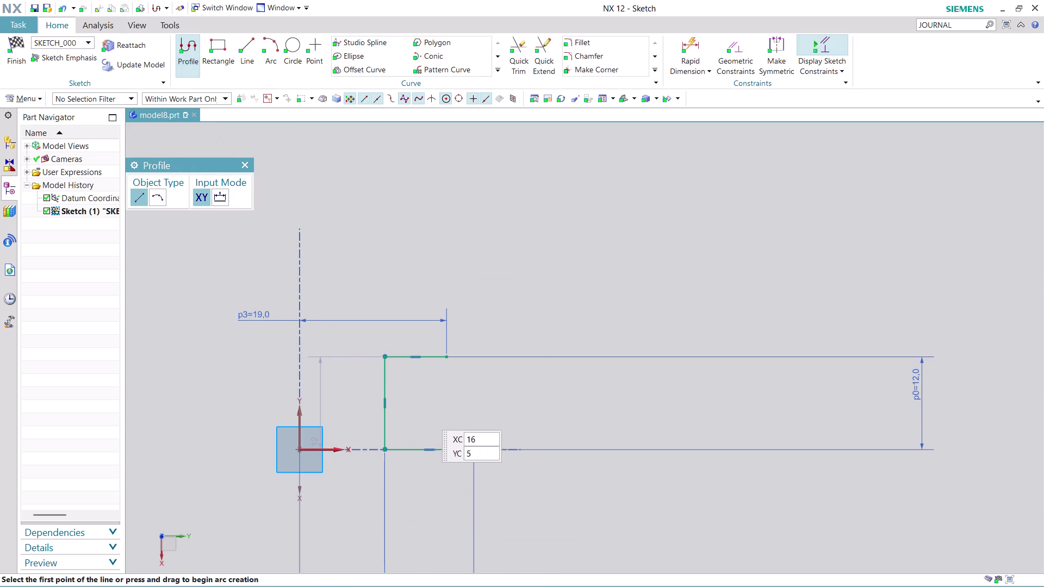
Draw the arm: 31.5 long at 62°, a 9.5 perpendicular end, and a line to the lower line's end.
click(448, 356)
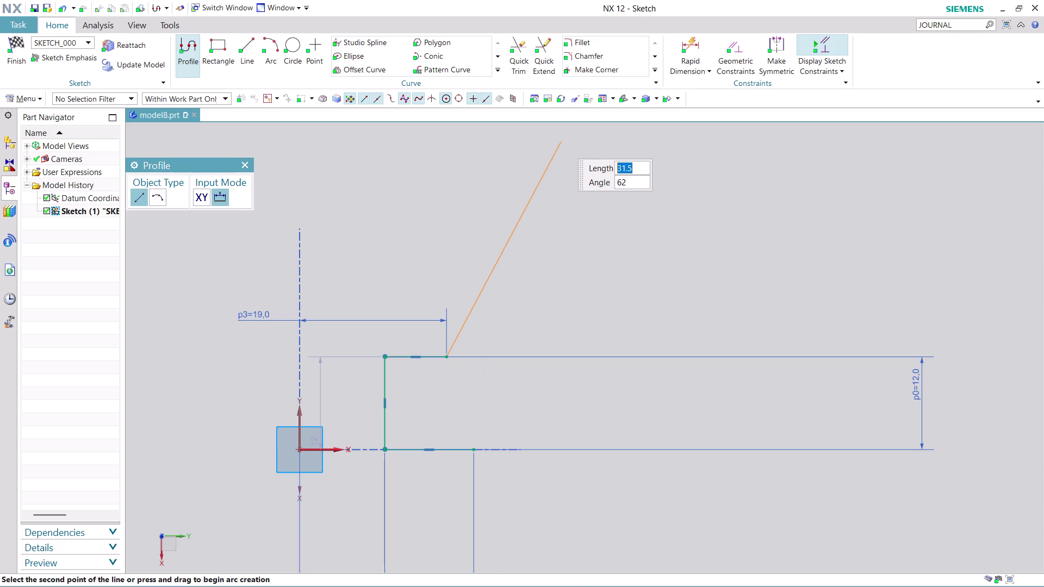
click(560, 141)
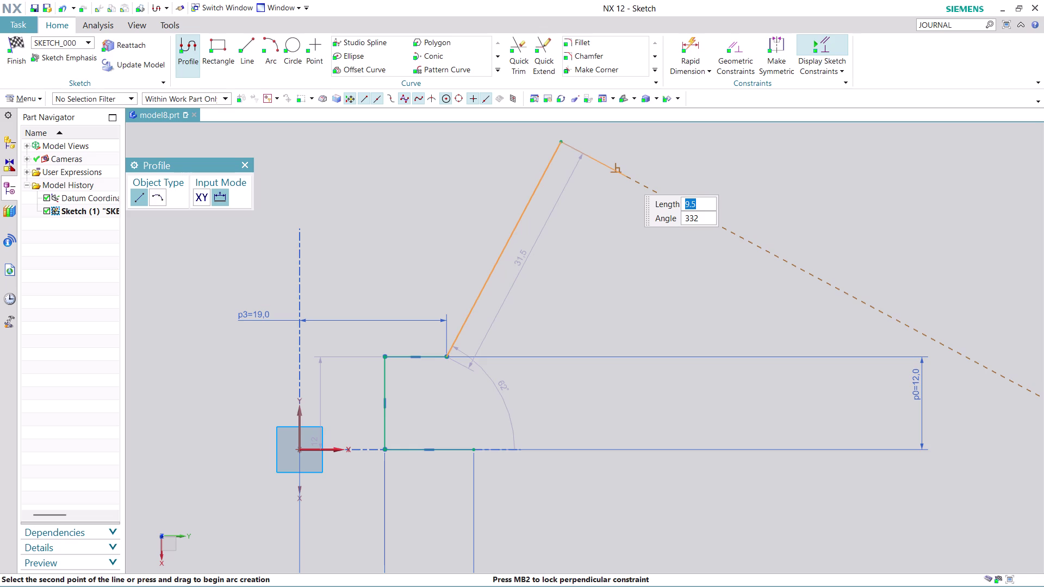
click(626, 176)
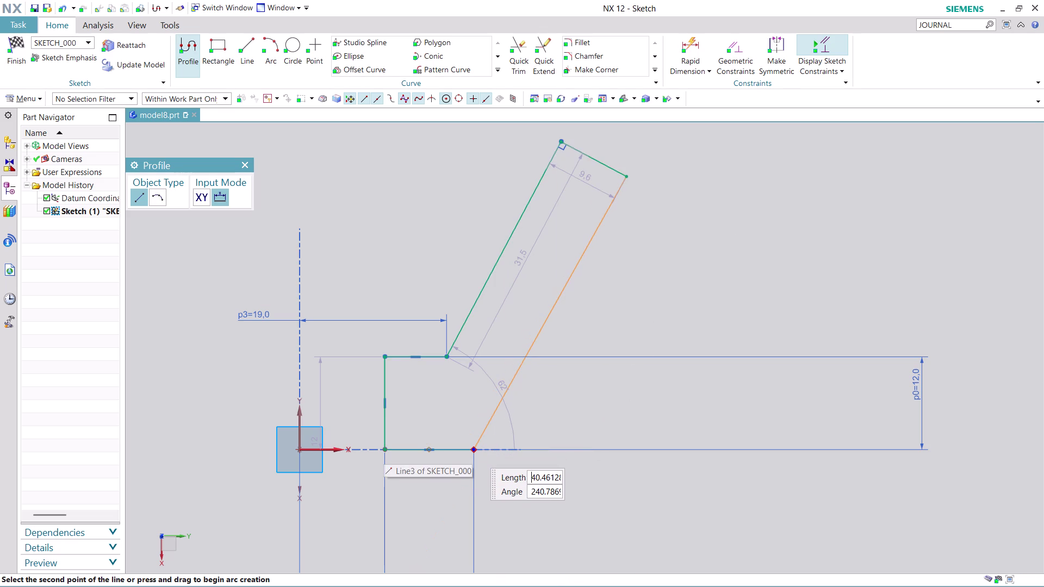
click(473, 450)
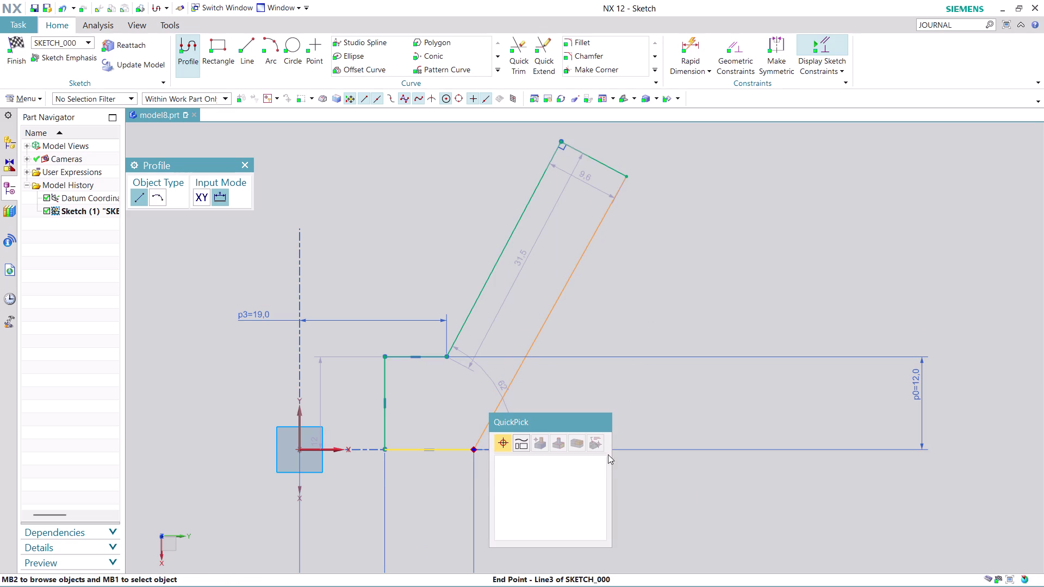
click(565, 463)
key(Escape)
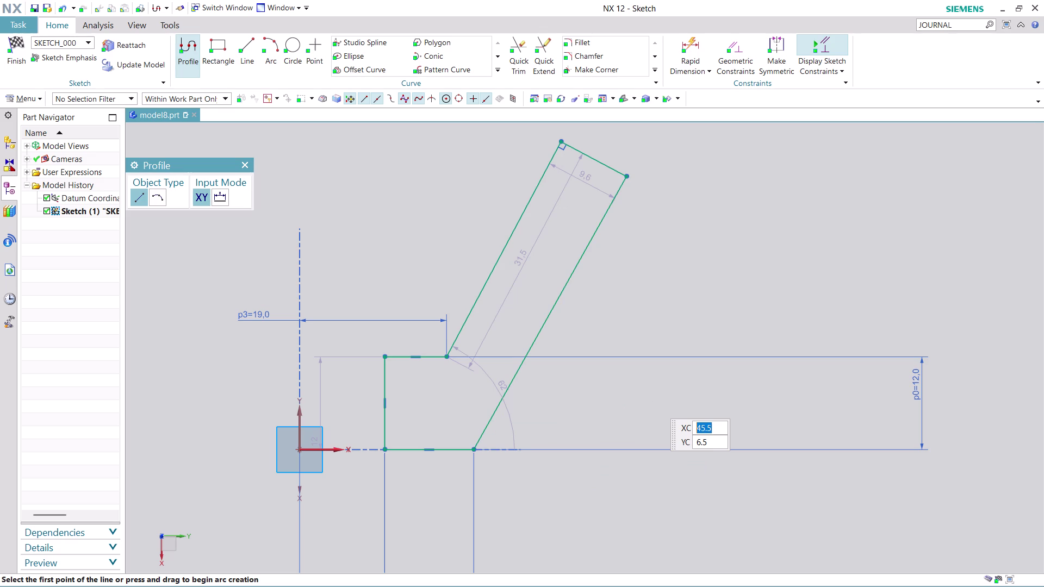
click(688, 54)
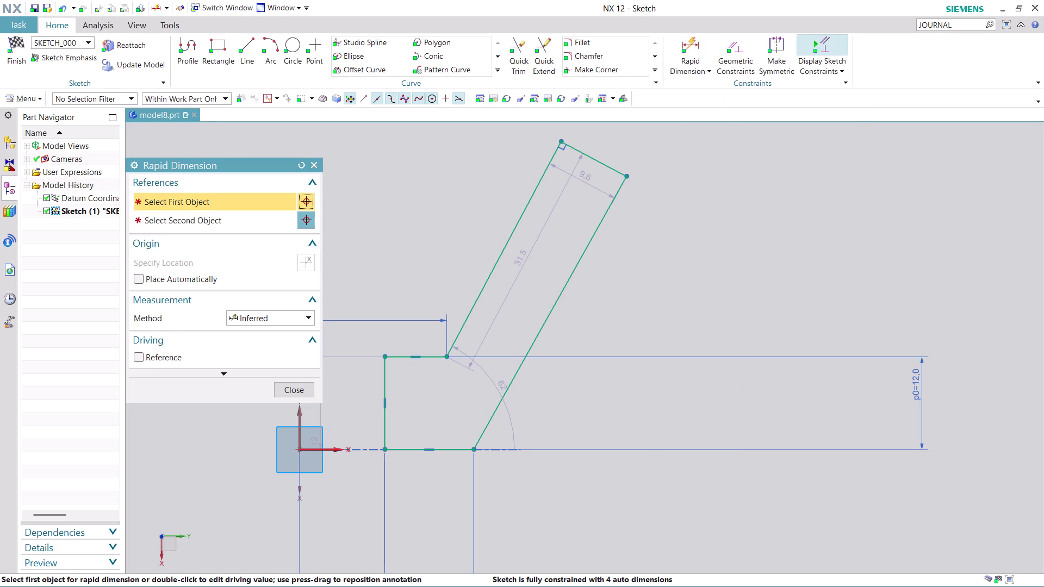
Abandon the pending dimension on the arm's end and slanted edge.
click(590, 152)
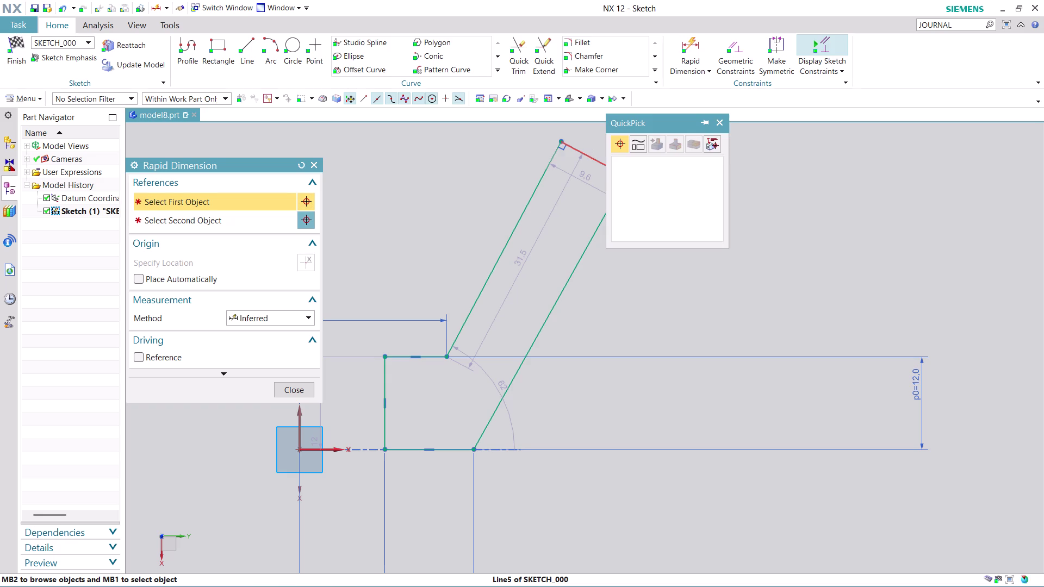
click(667, 161)
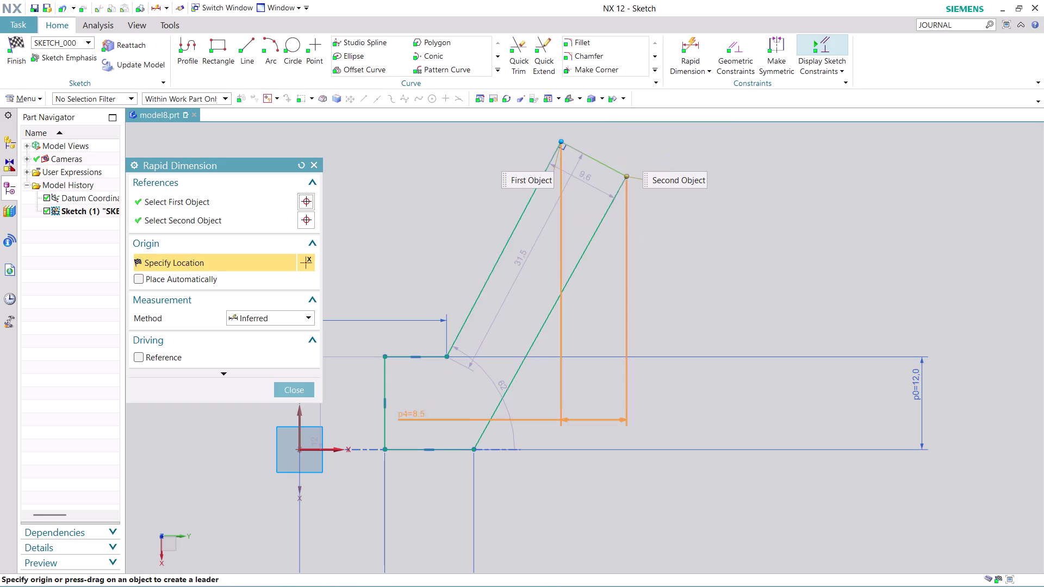
click(451, 451)
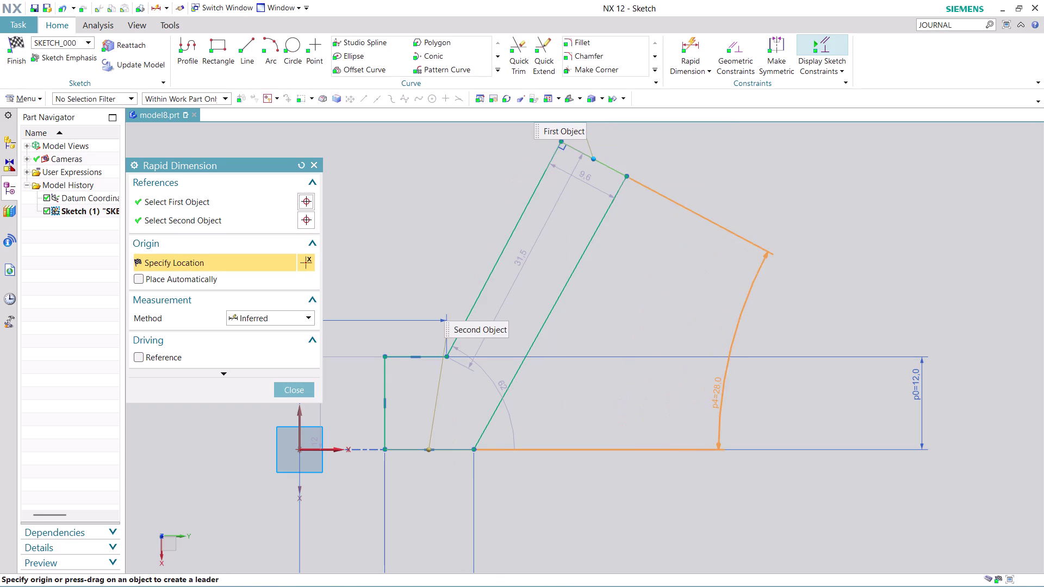
key(Escape)
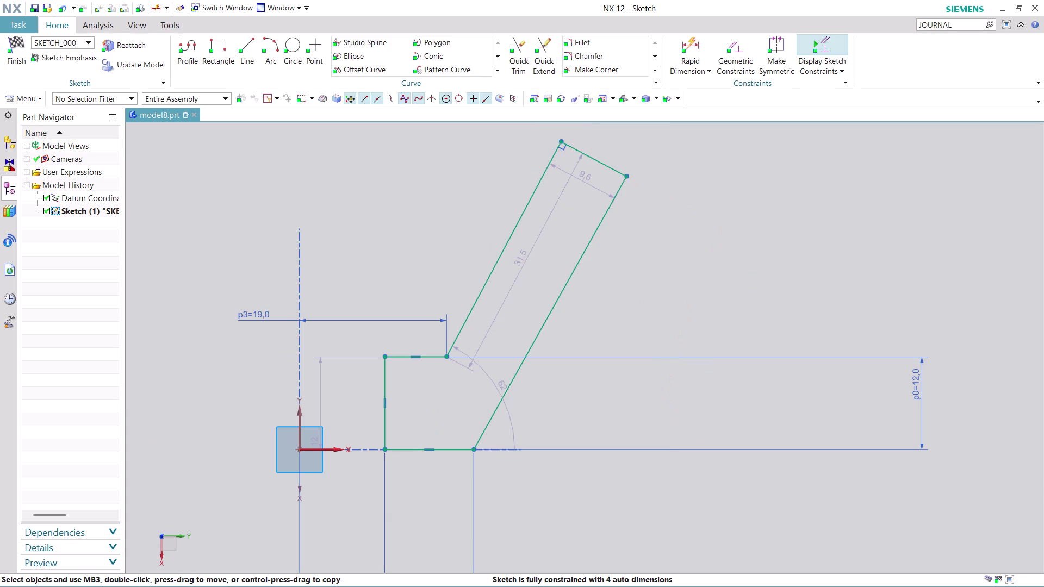
Remove the arm's right-side and top end lines, keeping the 31.5 slanted edge.
drag(628, 179, 631, 172)
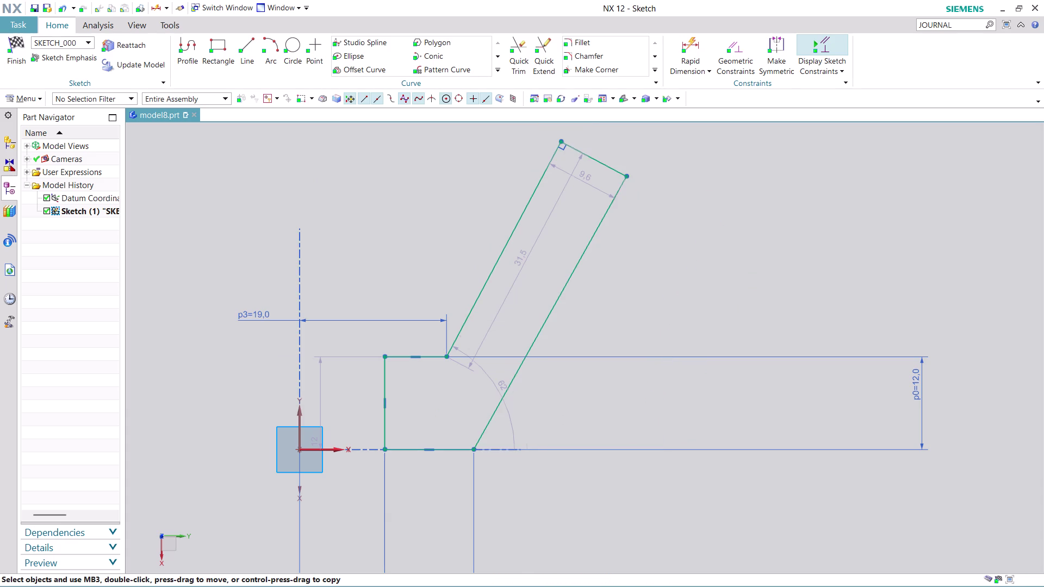
drag(631, 172, 638, 197)
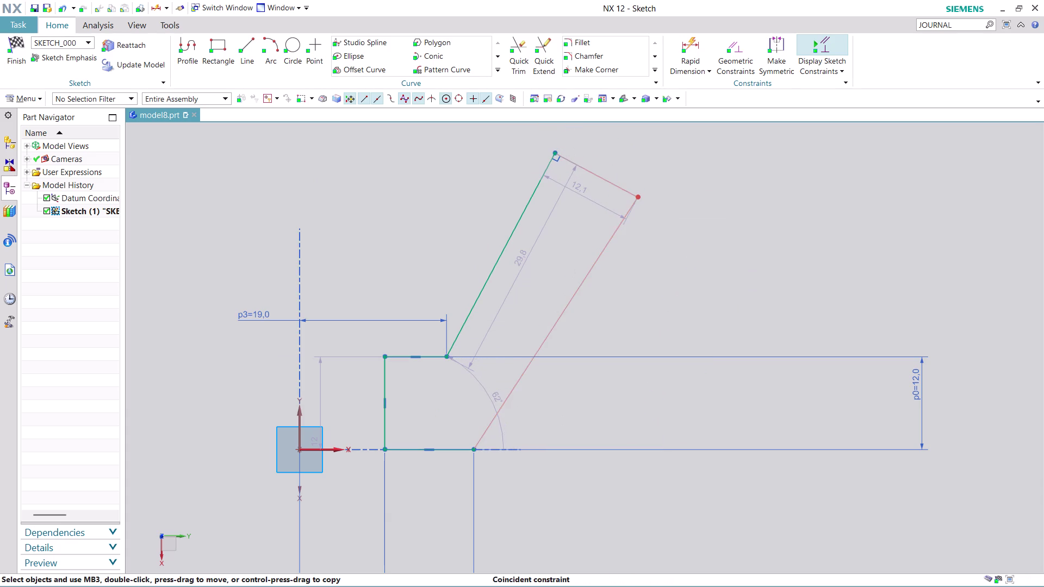
key(ctrl+z)
key(ctrl+z)
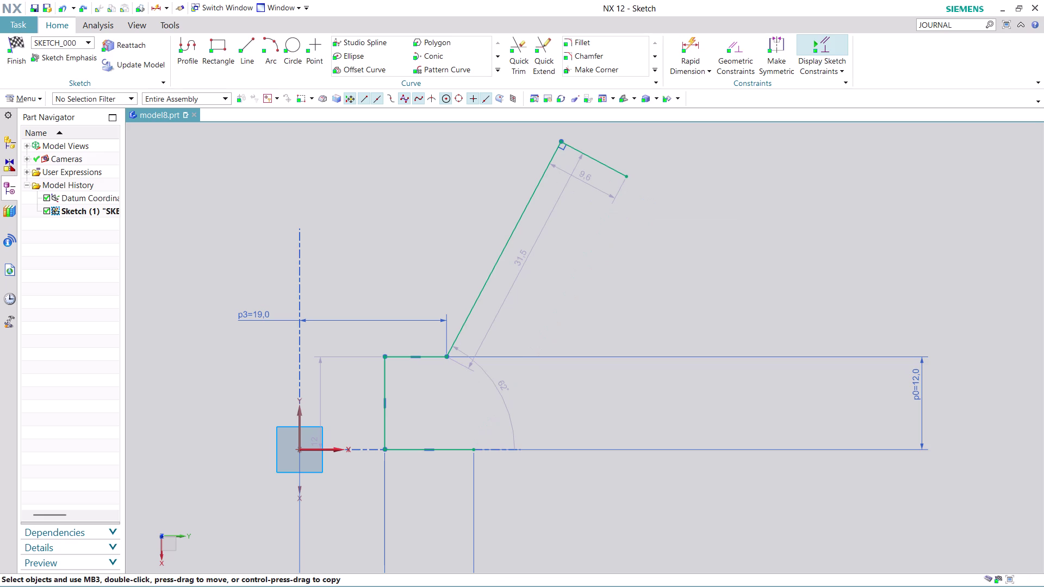
key(ctrl+z)
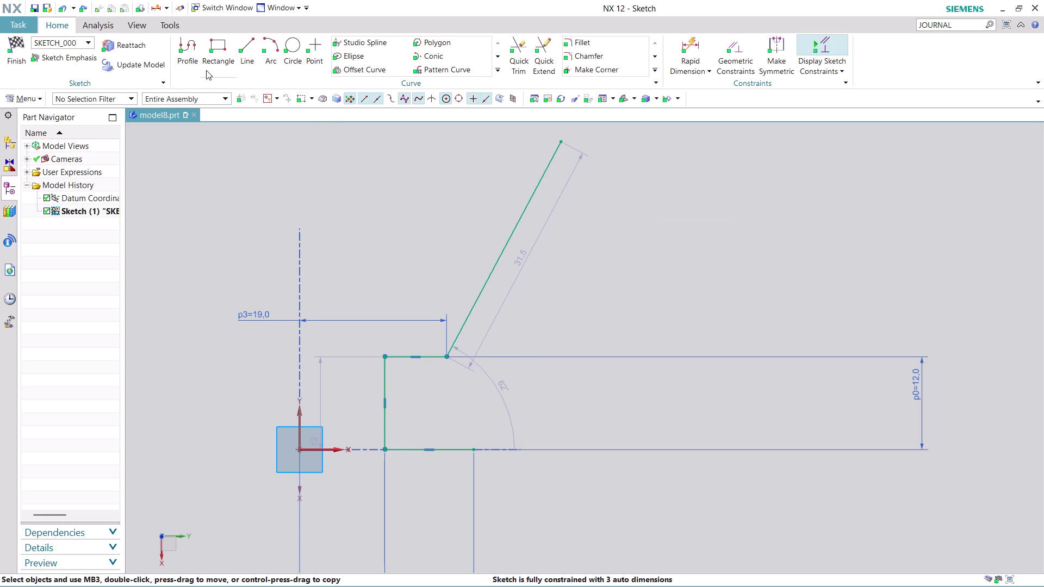
click(191, 44)
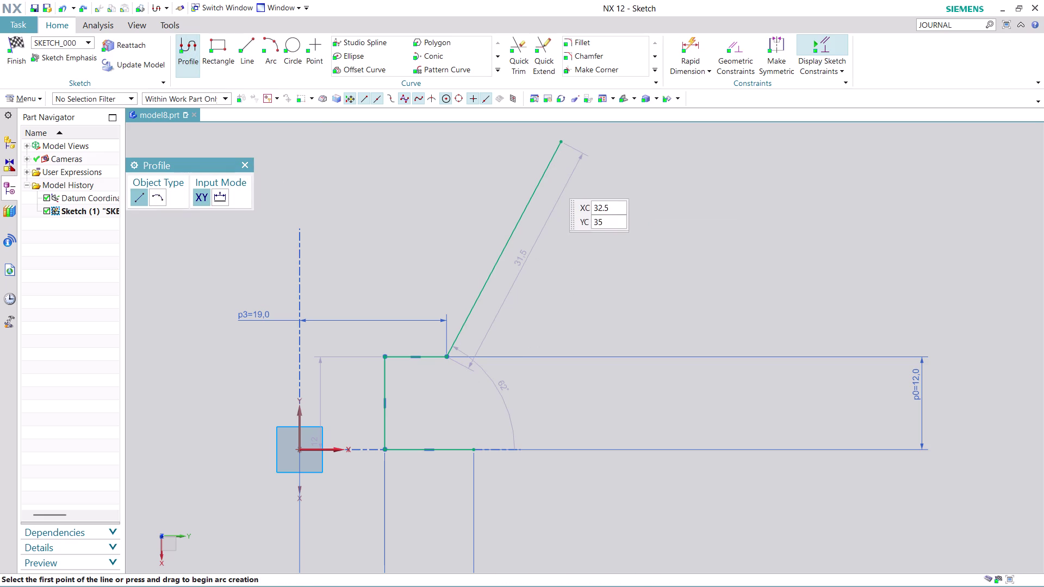
Draw a 9-long horizontal top edge and a slanted right side to the lower step corner.
click(561, 143)
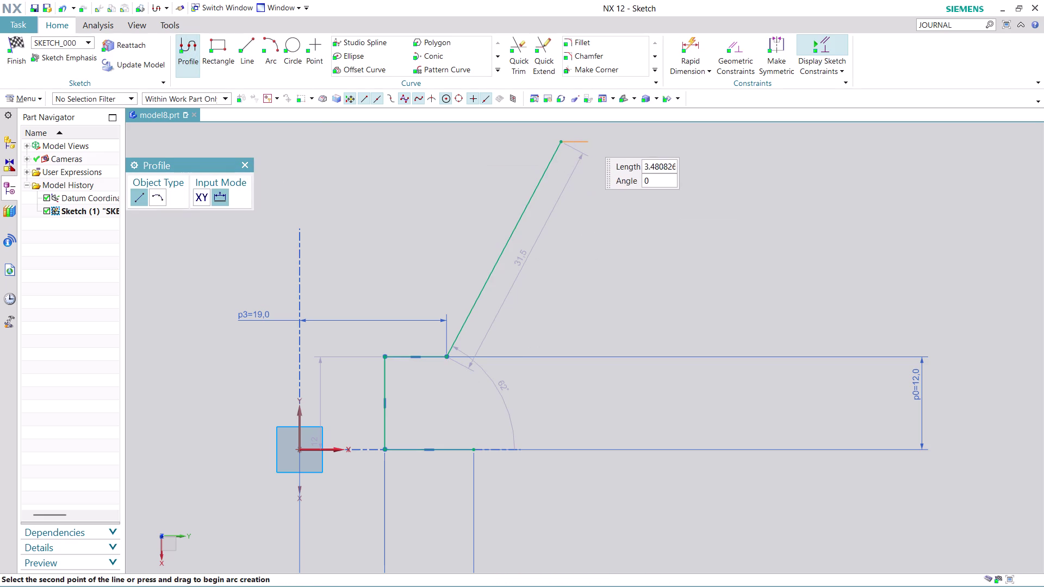
click(630, 140)
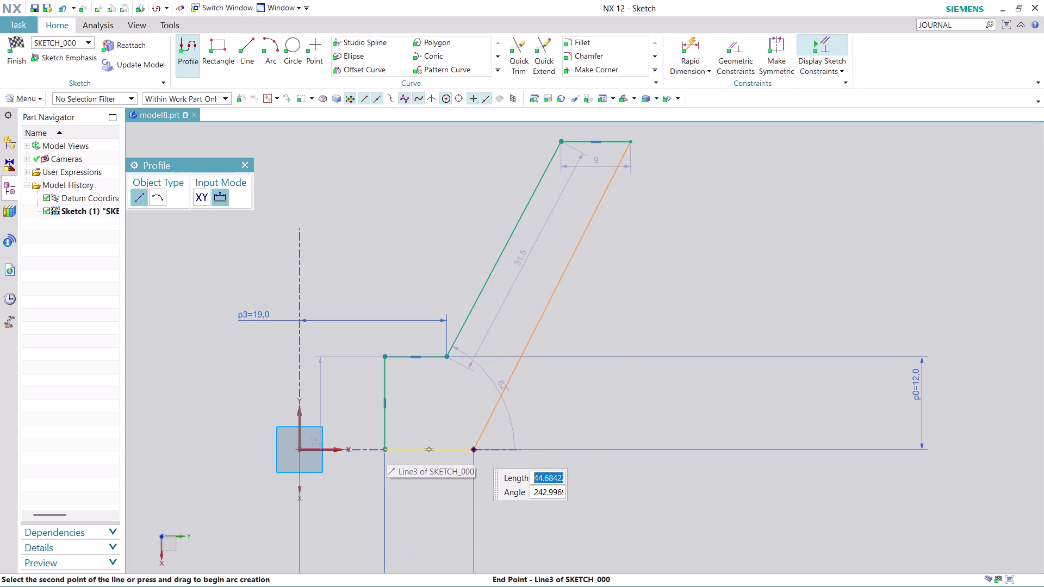
click(475, 451)
key(Escape)
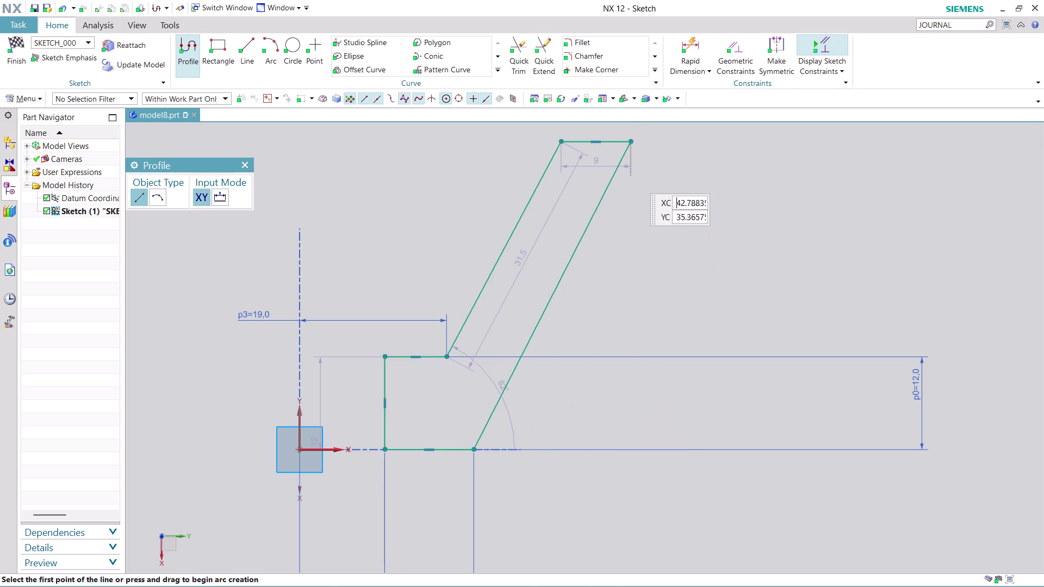
key(Escape)
click(689, 48)
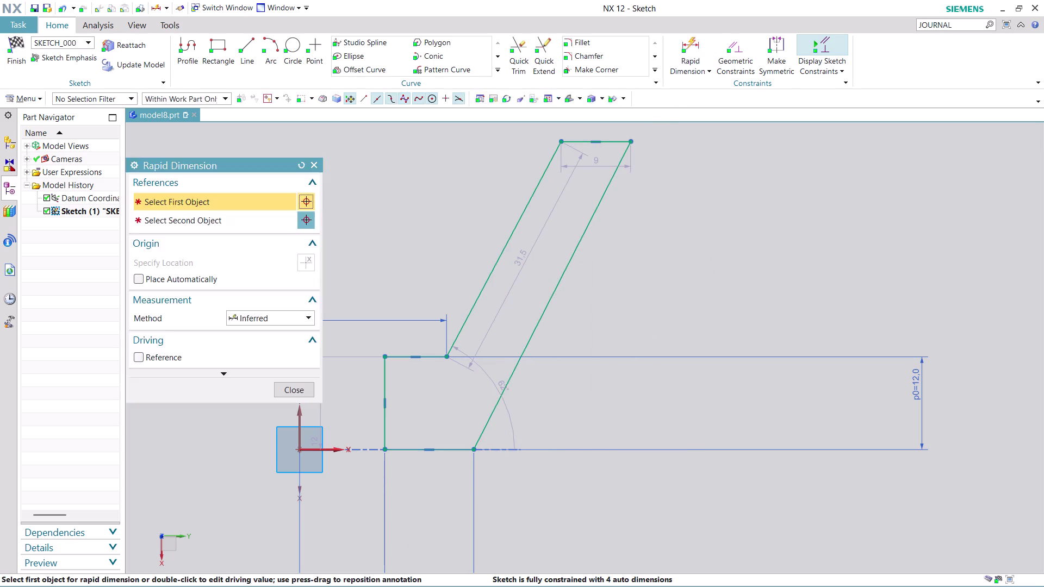
Add a vertical 42 dimension from the arm's top right corner to the base line.
click(606, 139)
click(455, 449)
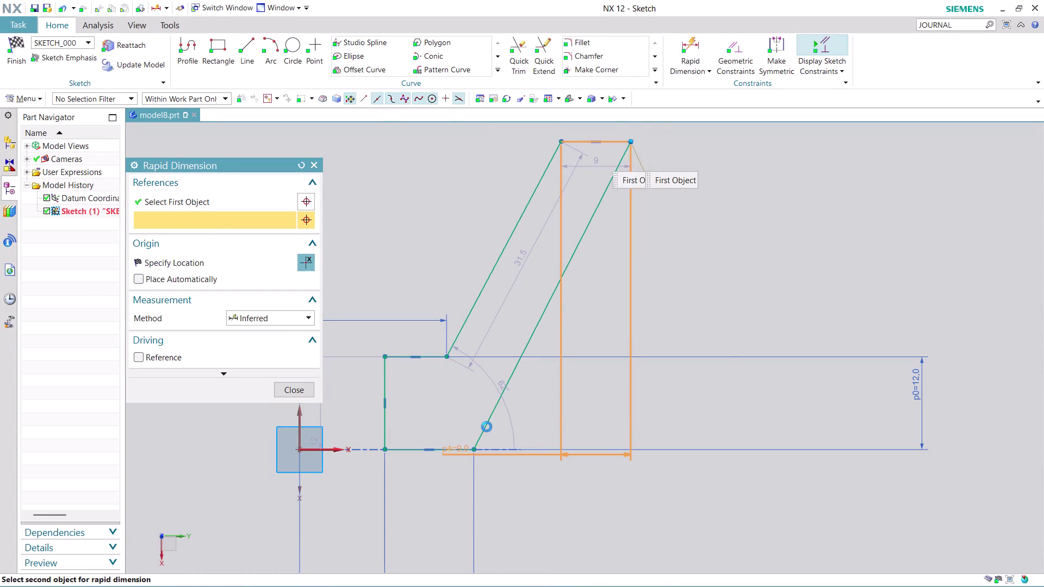
click(832, 309)
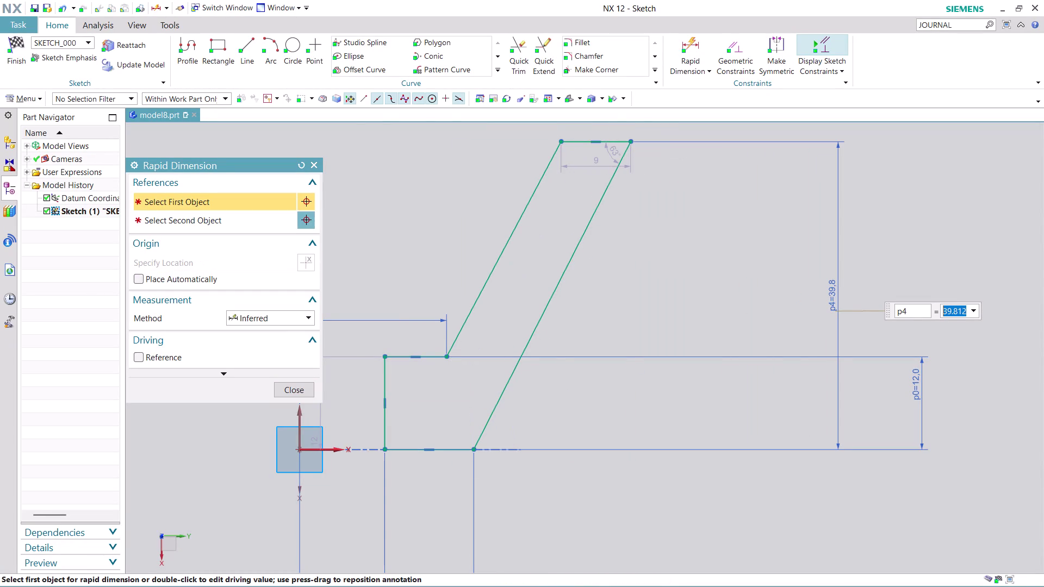
text(42)
key(Return)
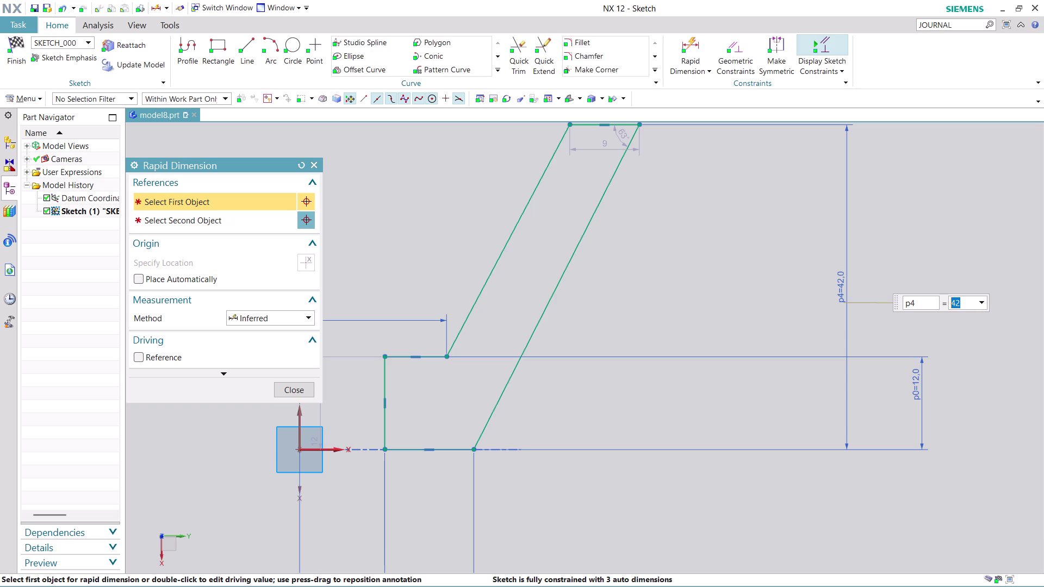
click(294, 391)
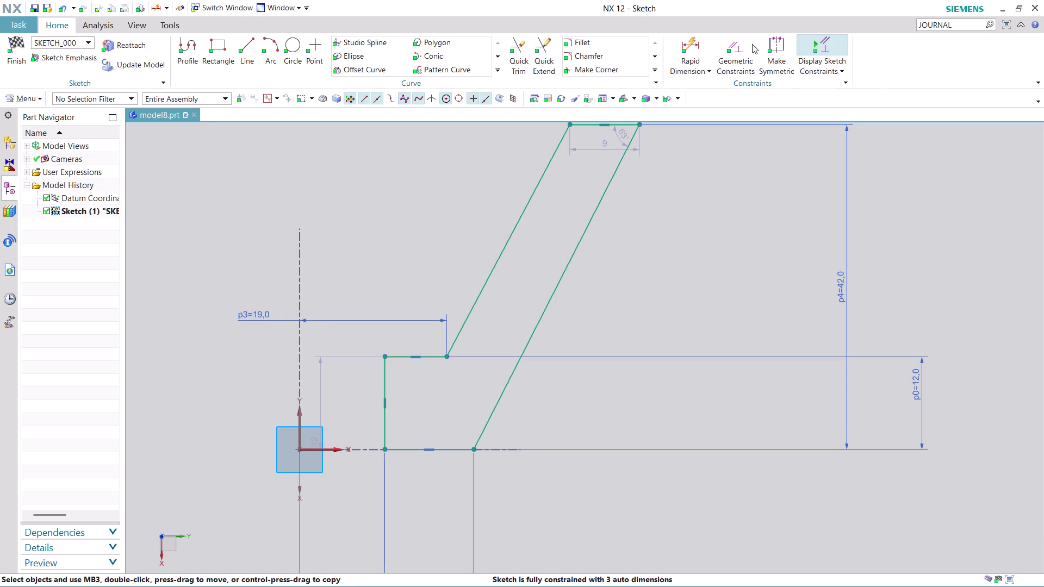
click(741, 49)
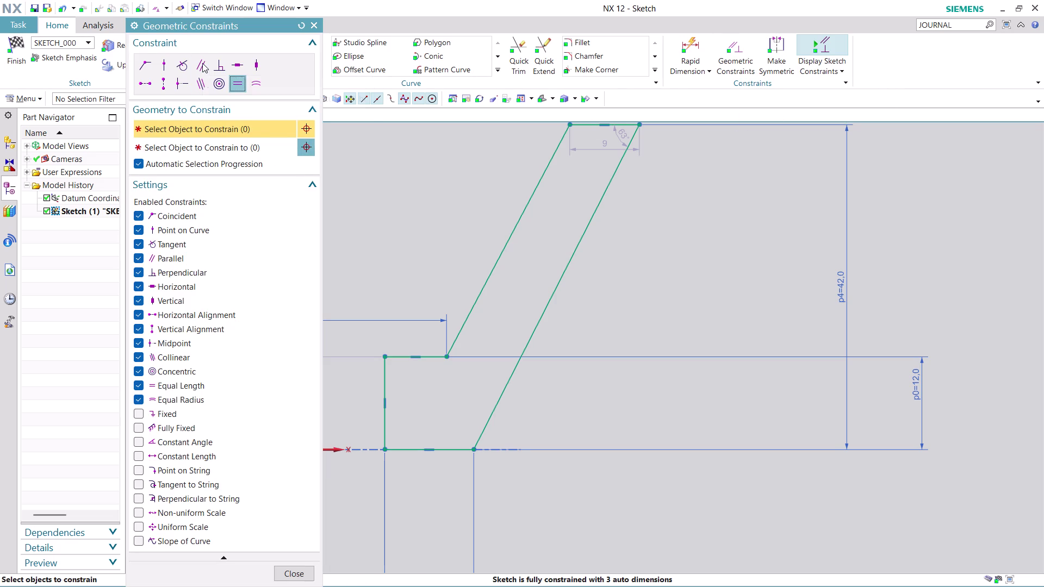
Apply a Parallel constraint between the arm's left and right slanted edges.
click(202, 63)
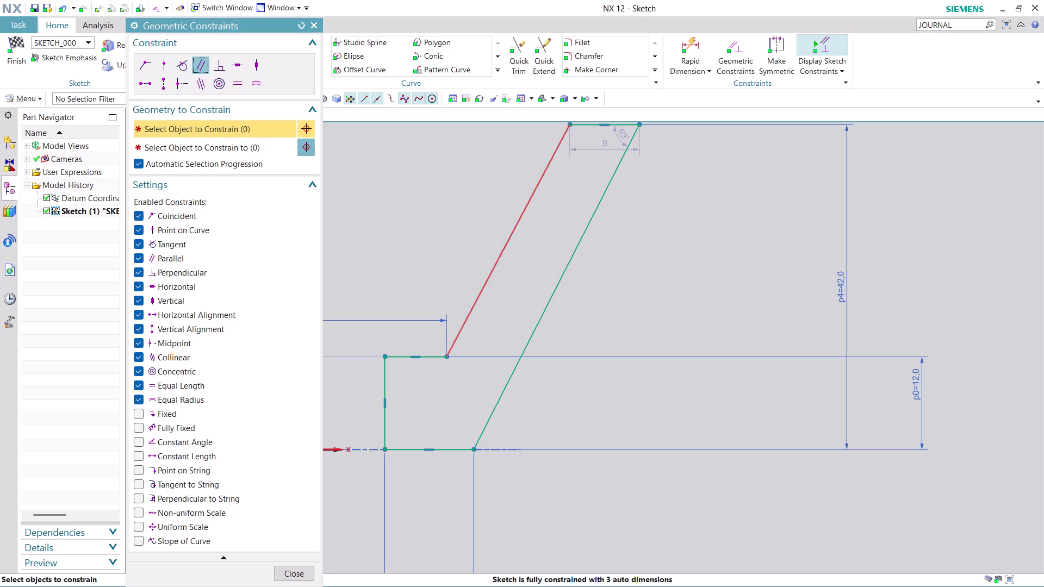
click(533, 193)
click(578, 237)
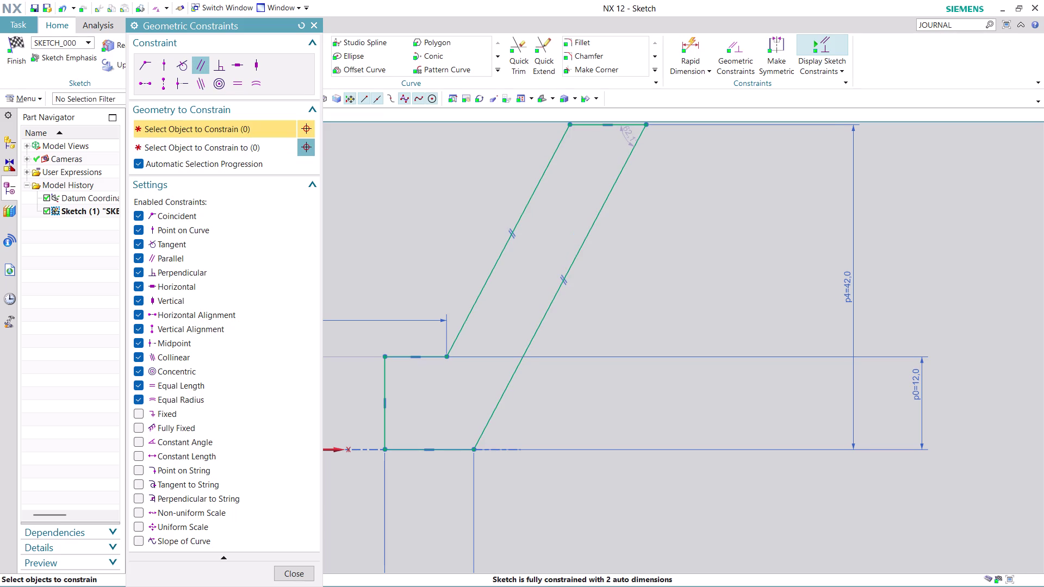
click(292, 575)
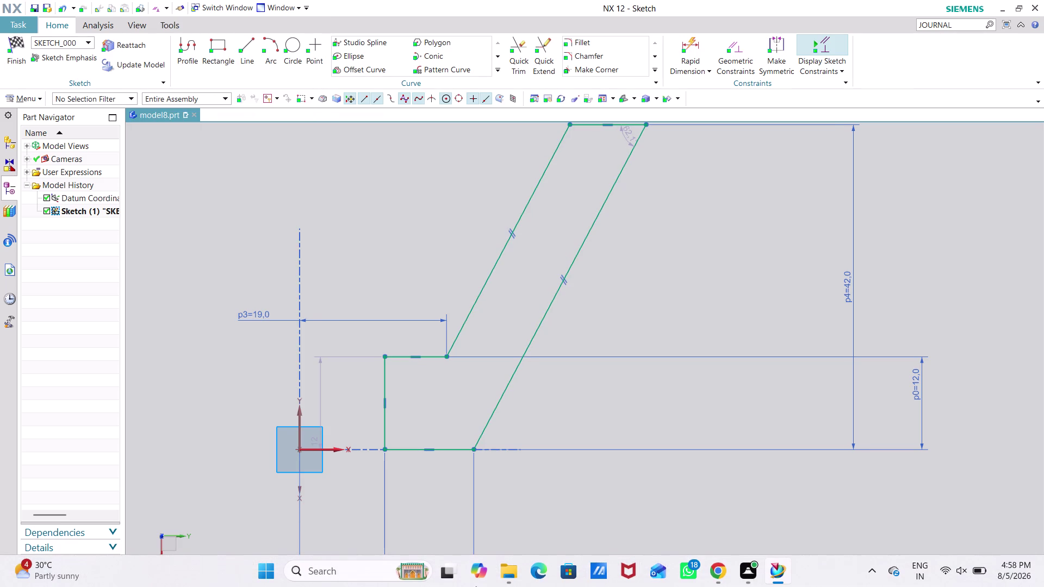
scroll(down, 3)
scroll(down, 3)
Dimension the gap between the arm's parallel slanted edges as 6.
scroll(up, 3)
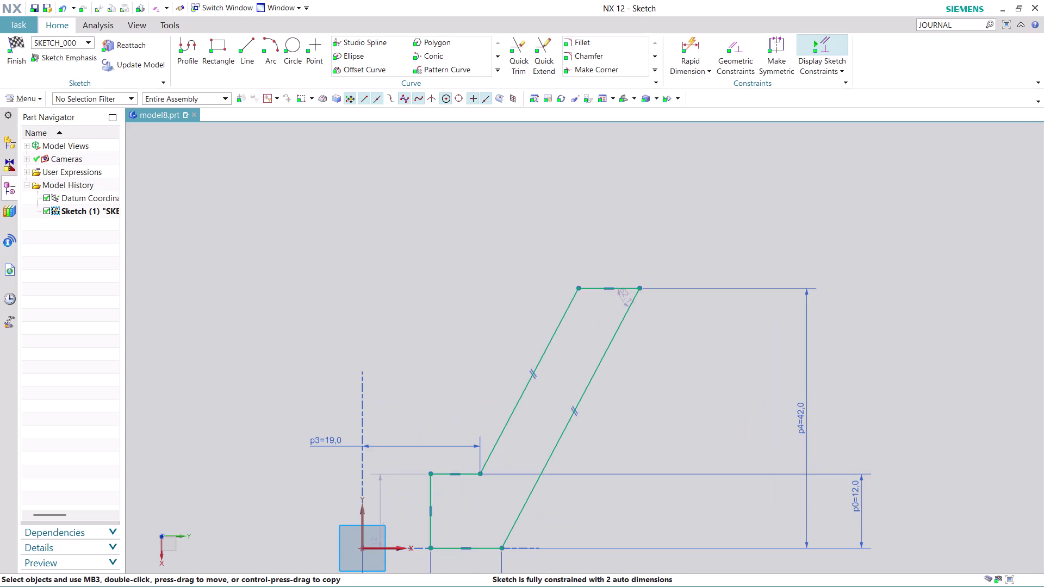
scroll(up, 3)
scroll(down, 3)
scroll(up, 3)
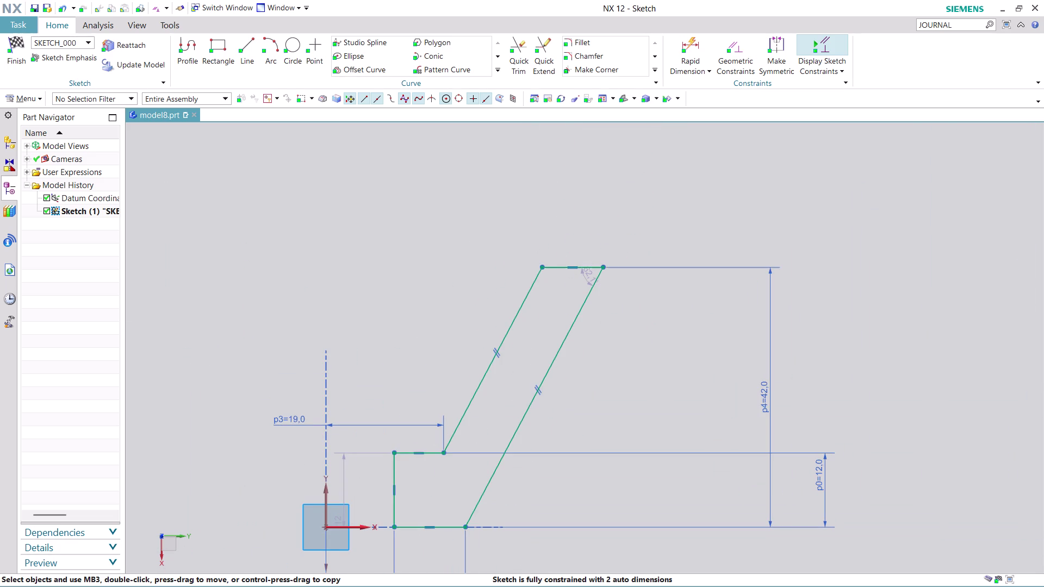
click(700, 40)
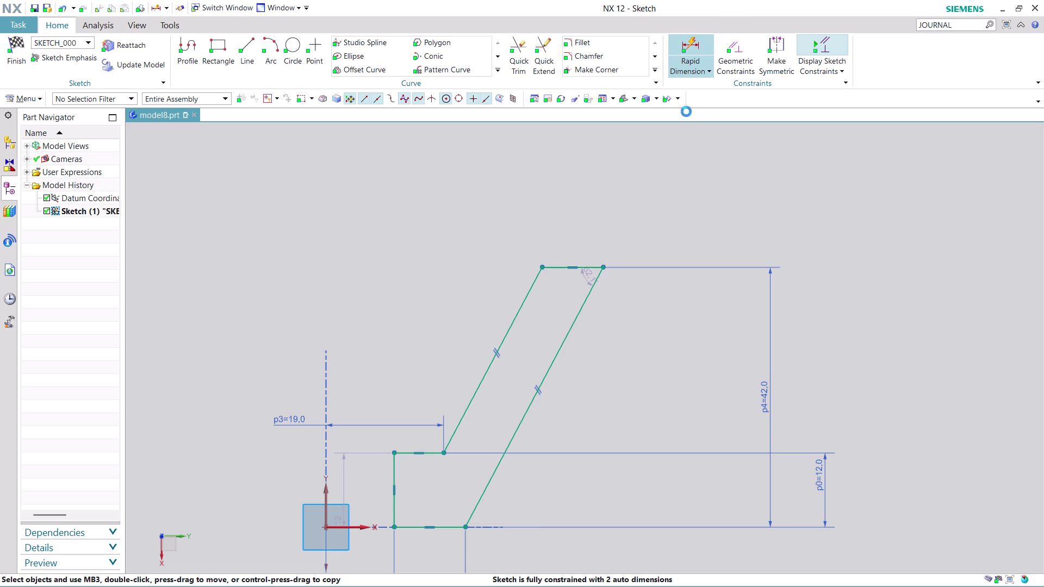
click(514, 310)
click(565, 336)
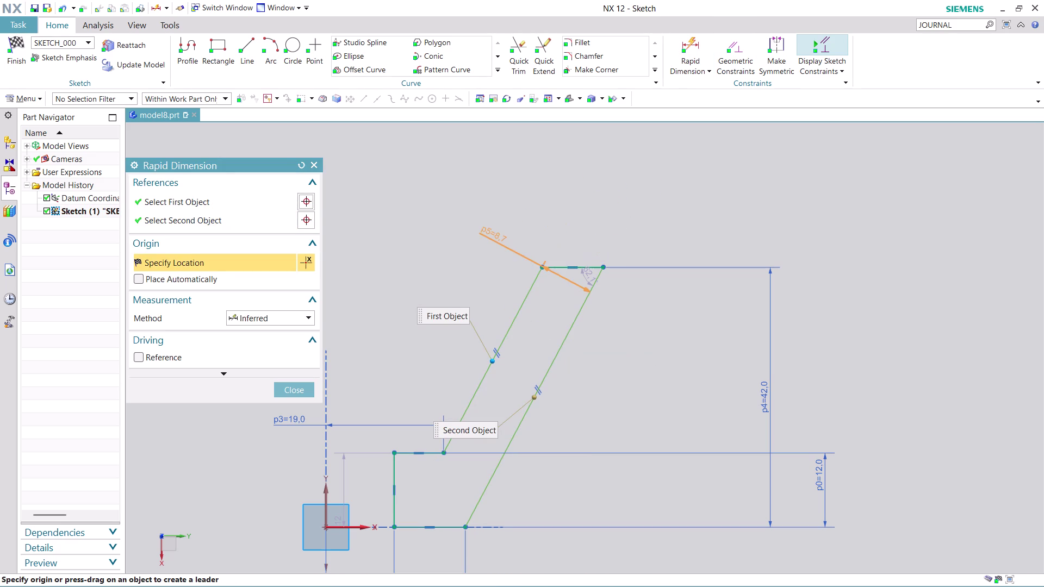
click(470, 307)
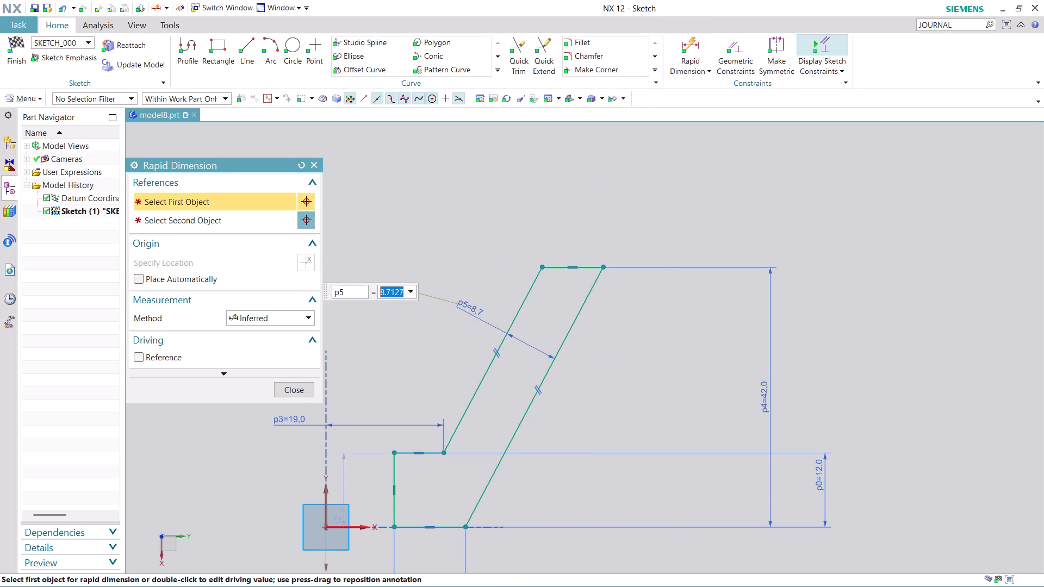
key(6)
key(Return)
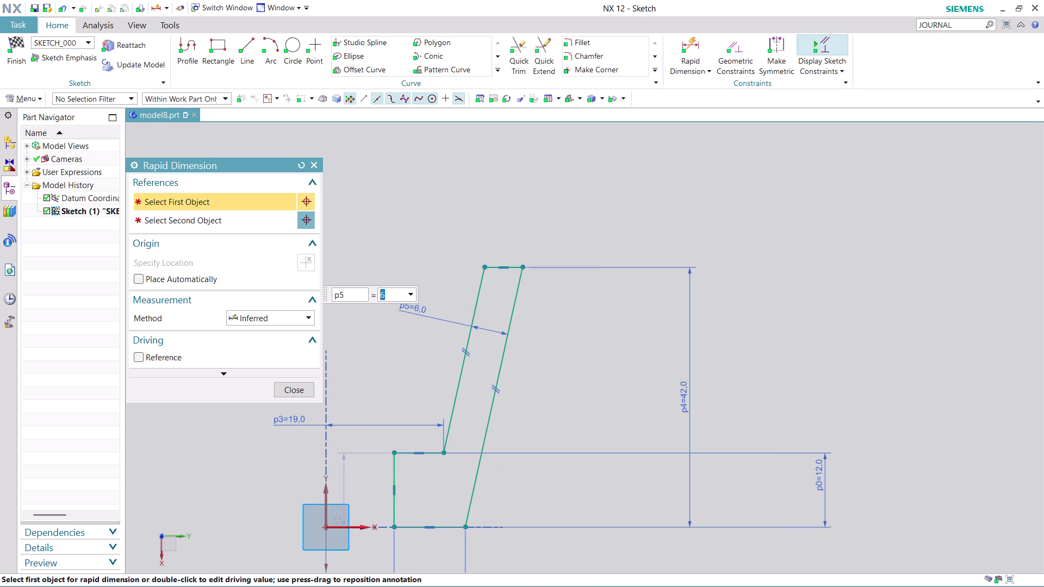
click(297, 390)
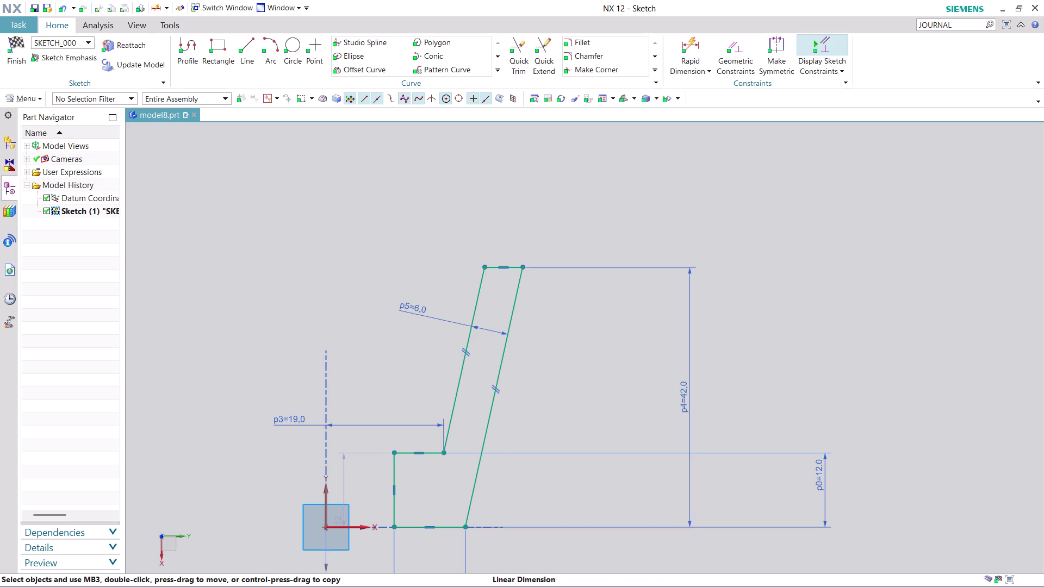
scroll(down, 3)
scroll(down, 3)
scroll(up, 3)
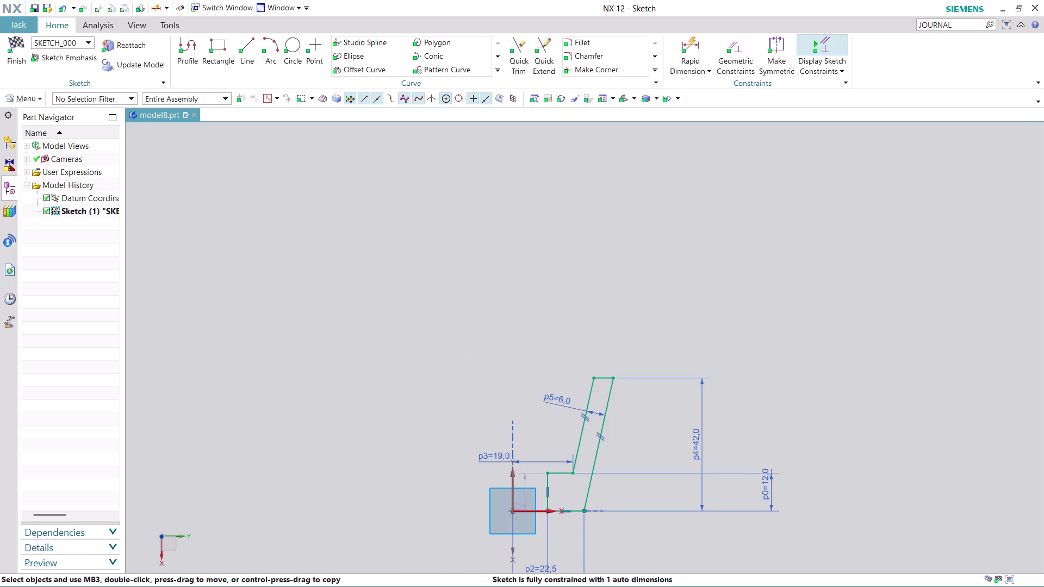
click(19, 53)
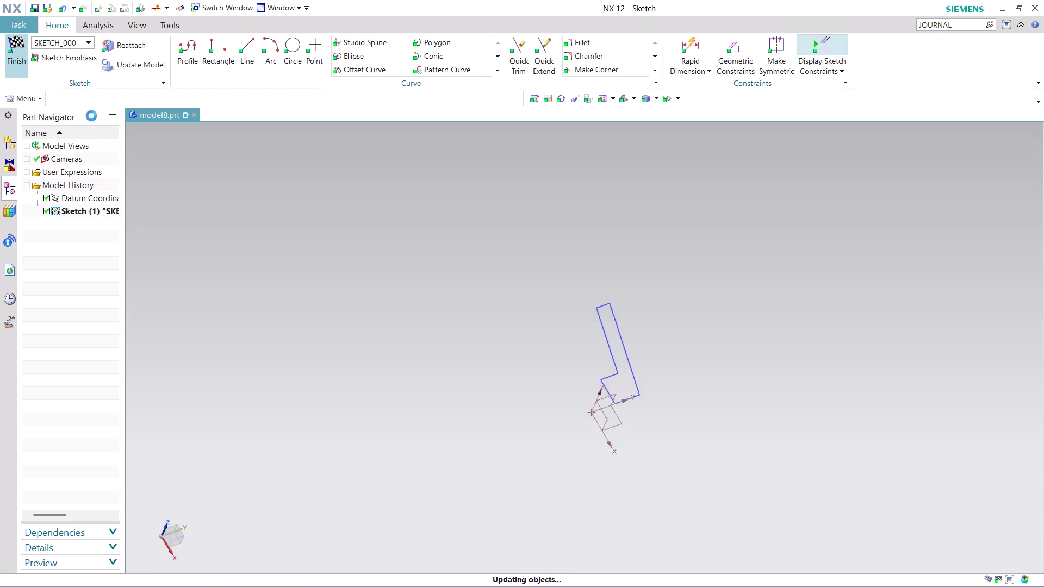
middle_drag(676, 333, 692, 298)
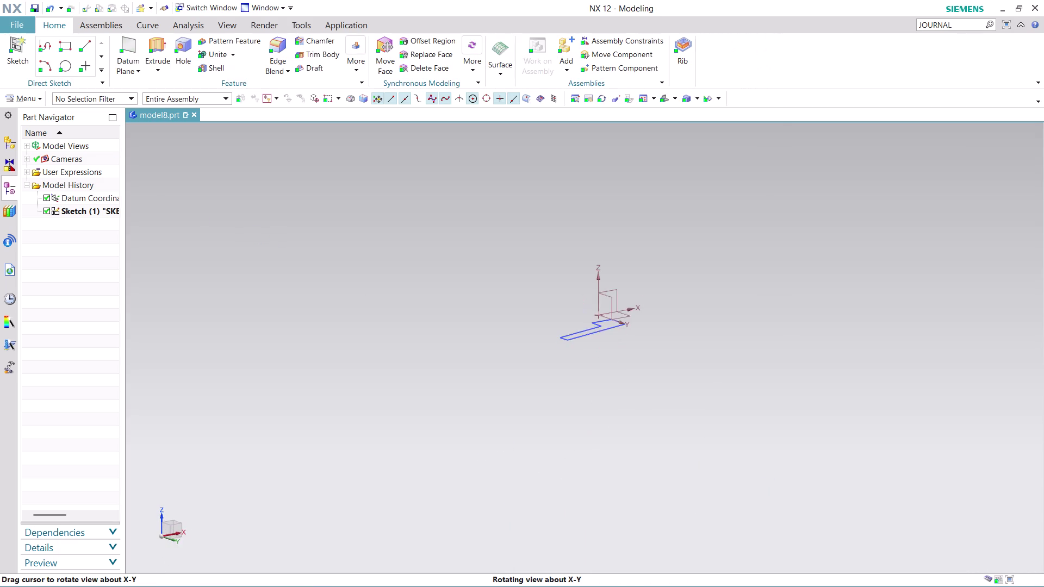
middle_drag(692, 298, 694, 372)
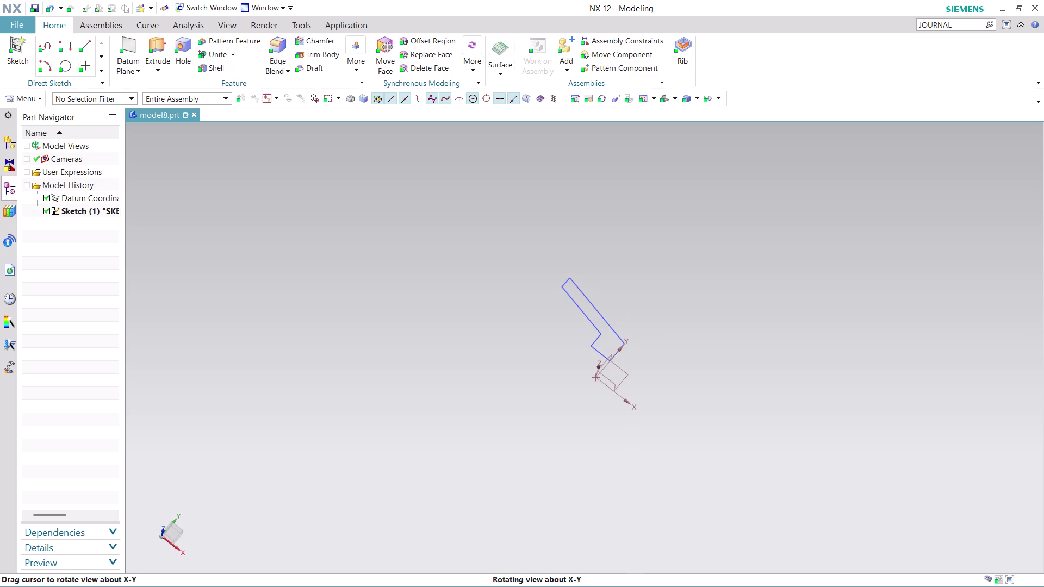
middle_drag(694, 371, 703, 387)
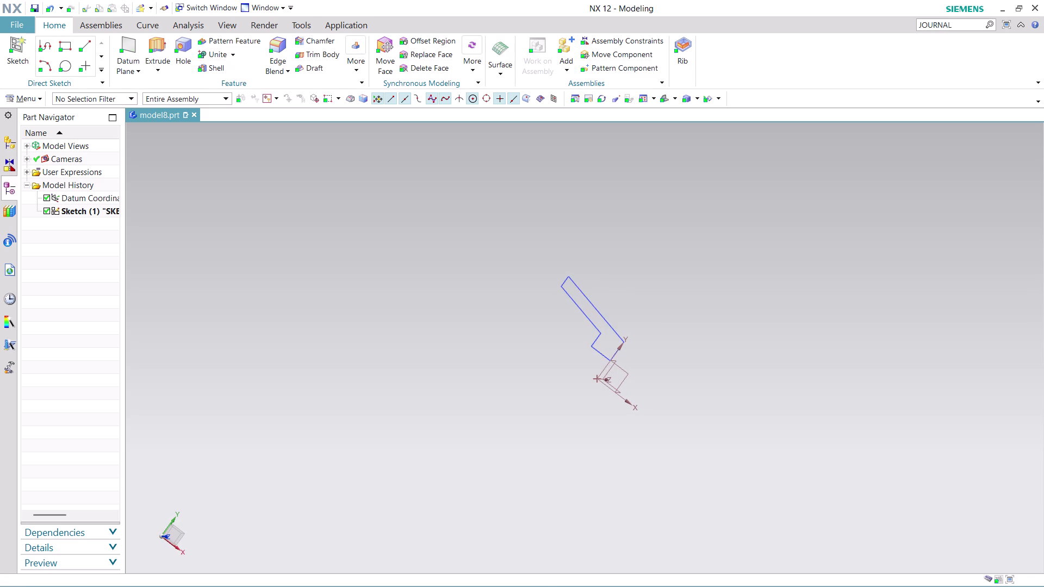
click(149, 53)
click(155, 62)
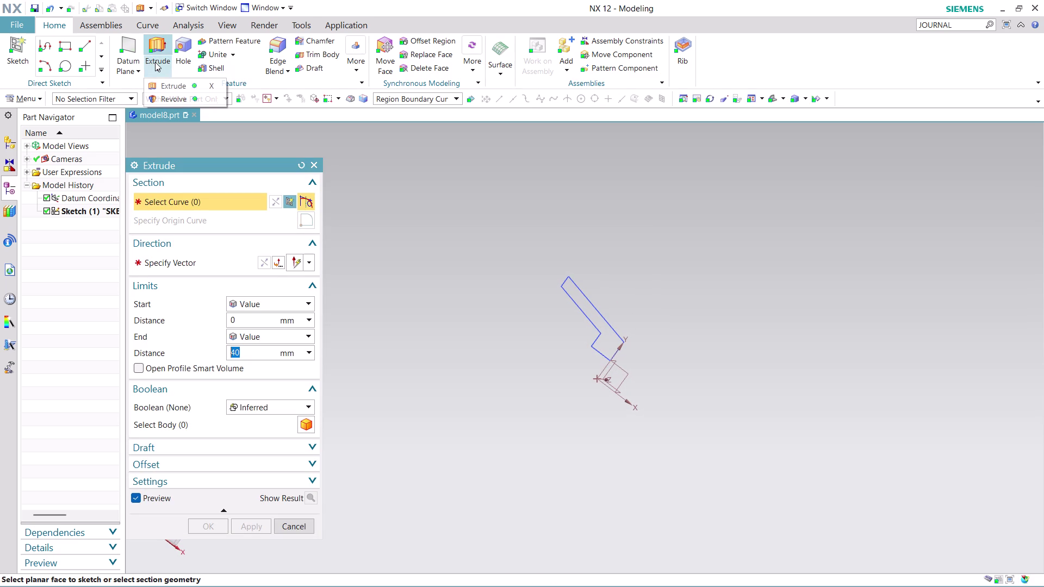
click(174, 98)
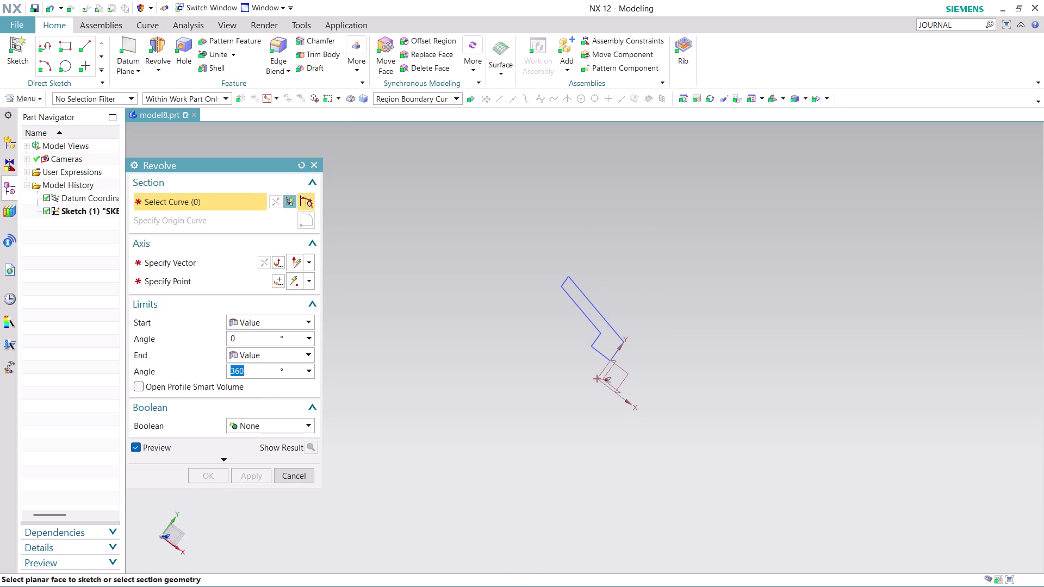
click(615, 332)
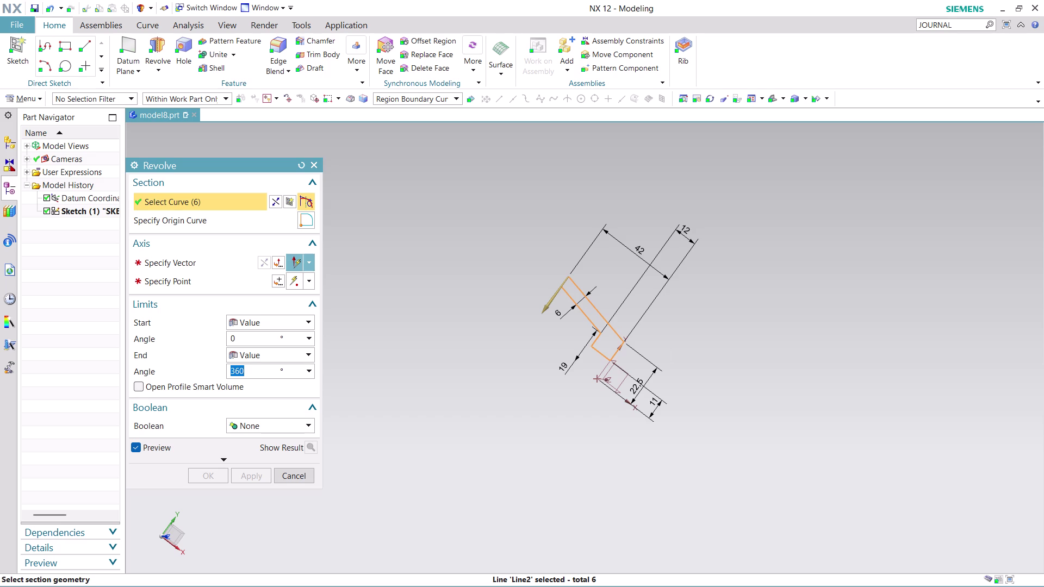
middle_drag(686, 372, 734, 345)
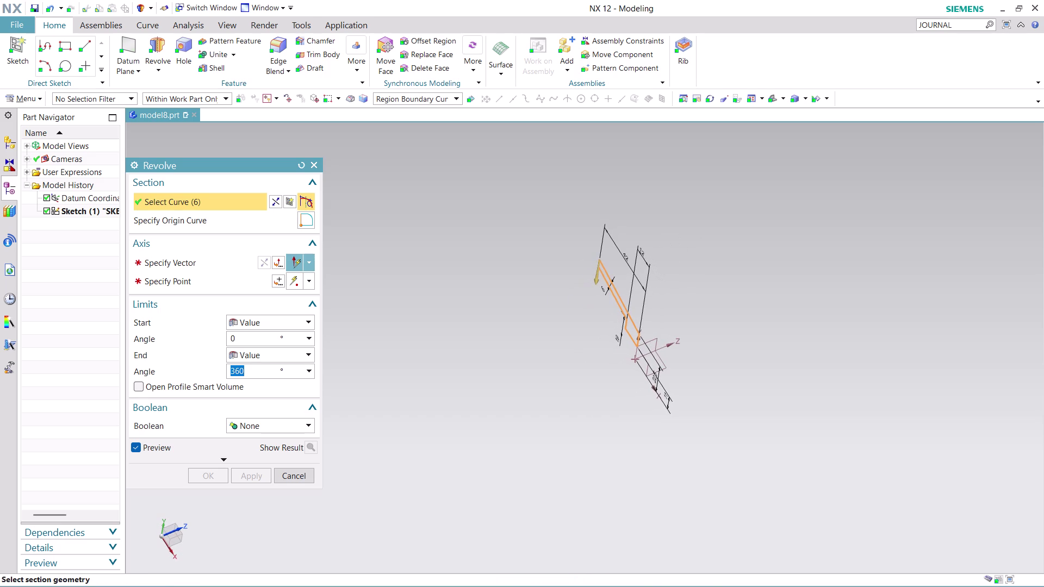
click(191, 260)
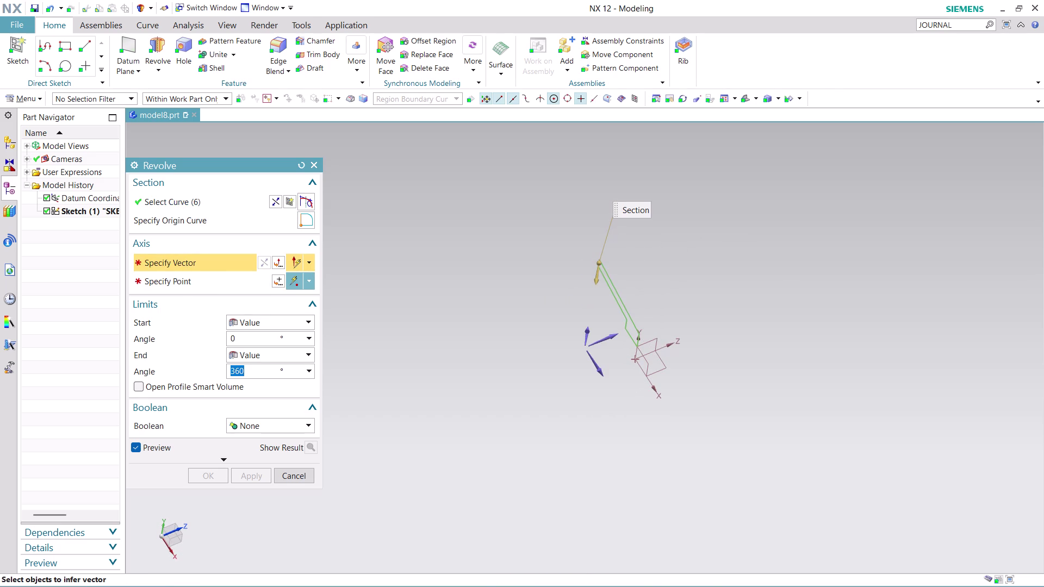
middle_drag(731, 372, 781, 369)
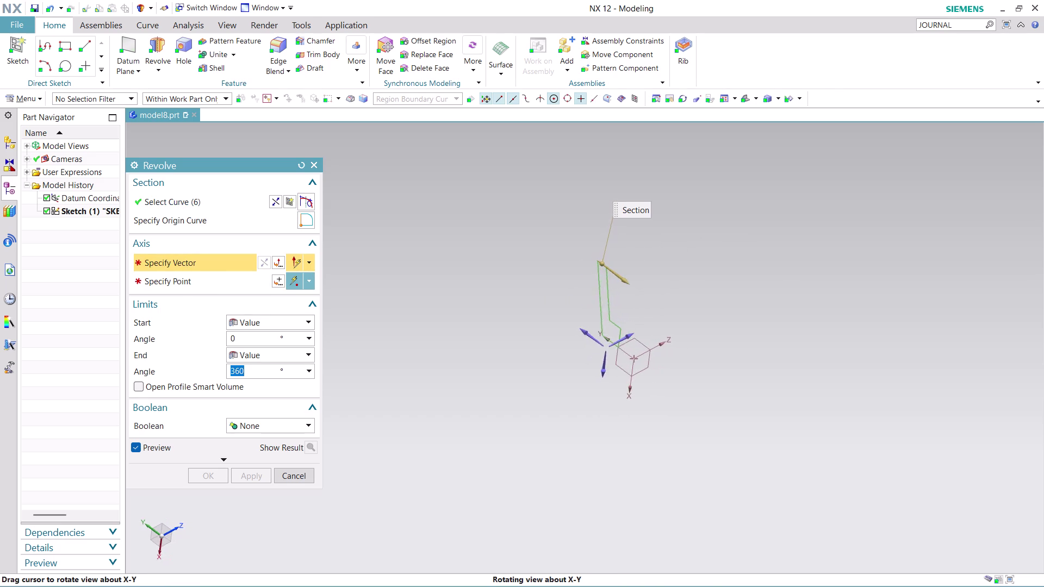
middle_drag(781, 369, 810, 357)
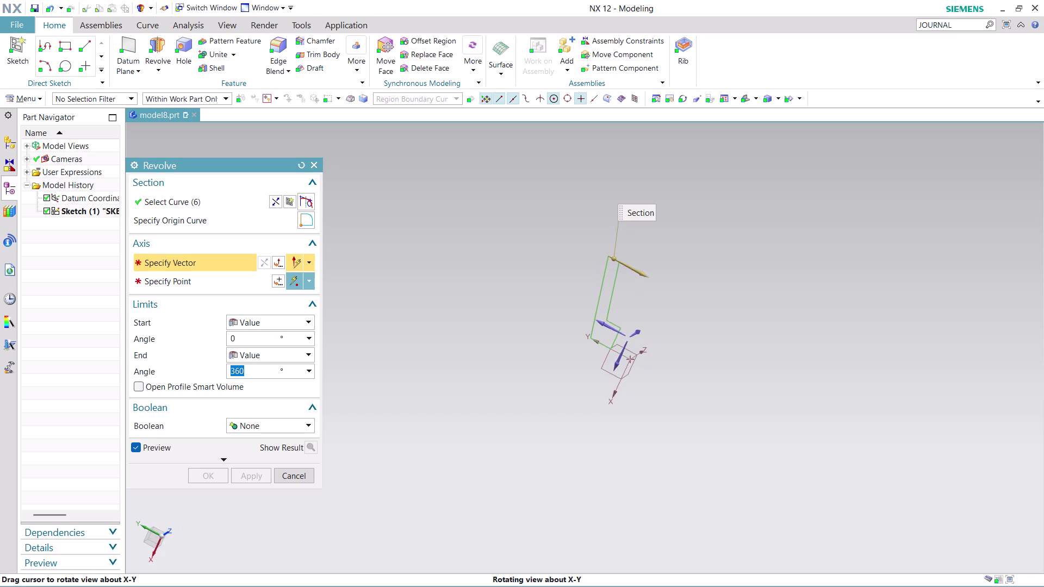
middle_drag(809, 357, 742, 309)
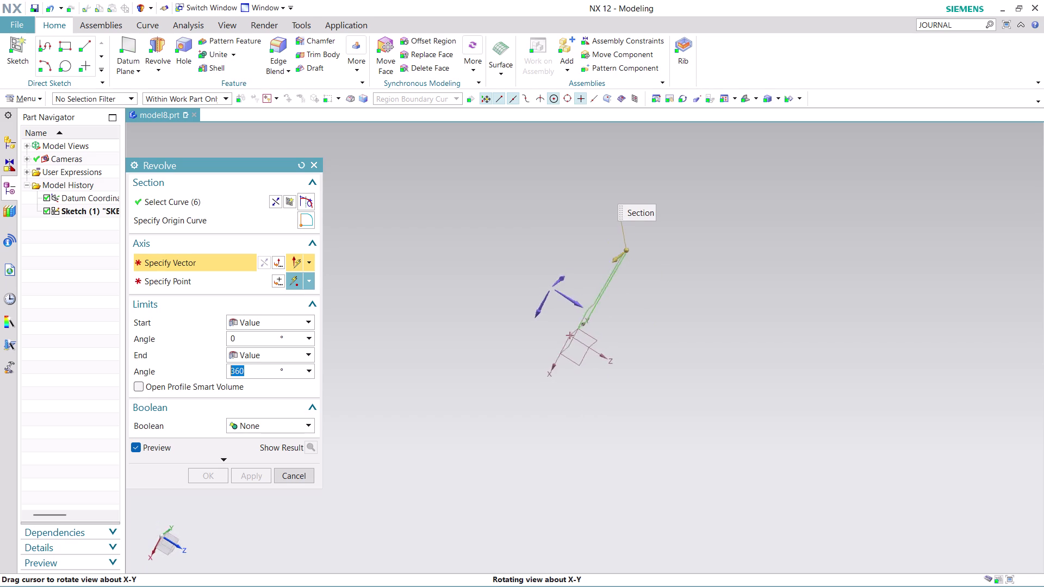
middle_drag(742, 309, 691, 289)
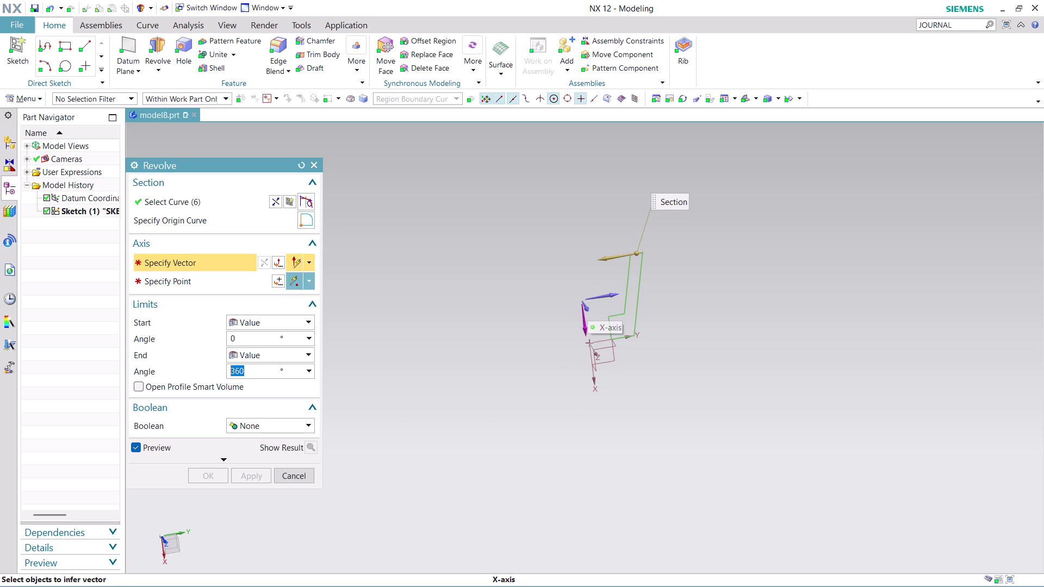
middle_drag(560, 349, 575, 355)
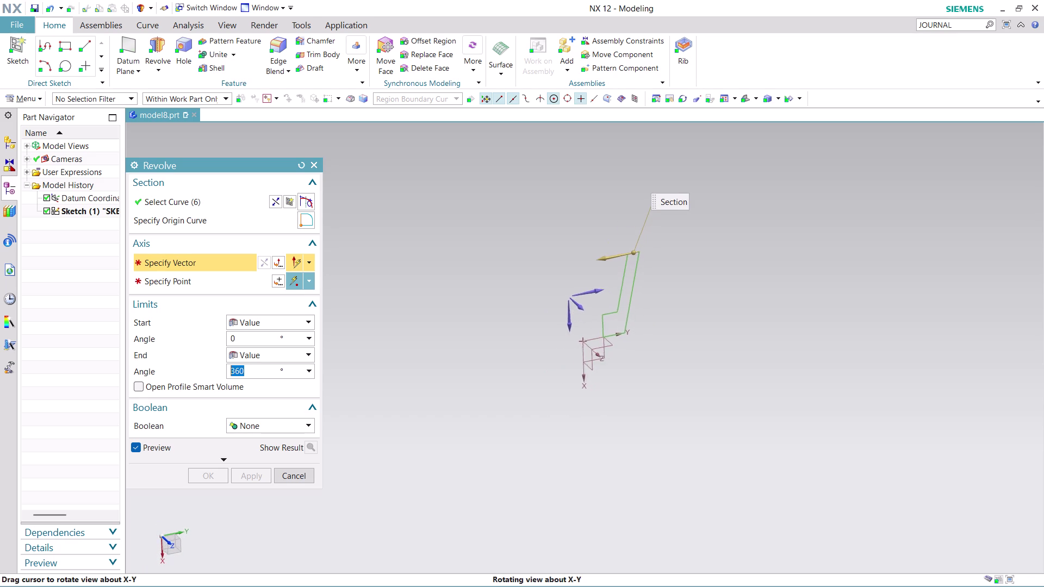
middle_drag(576, 355, 579, 357)
click(576, 306)
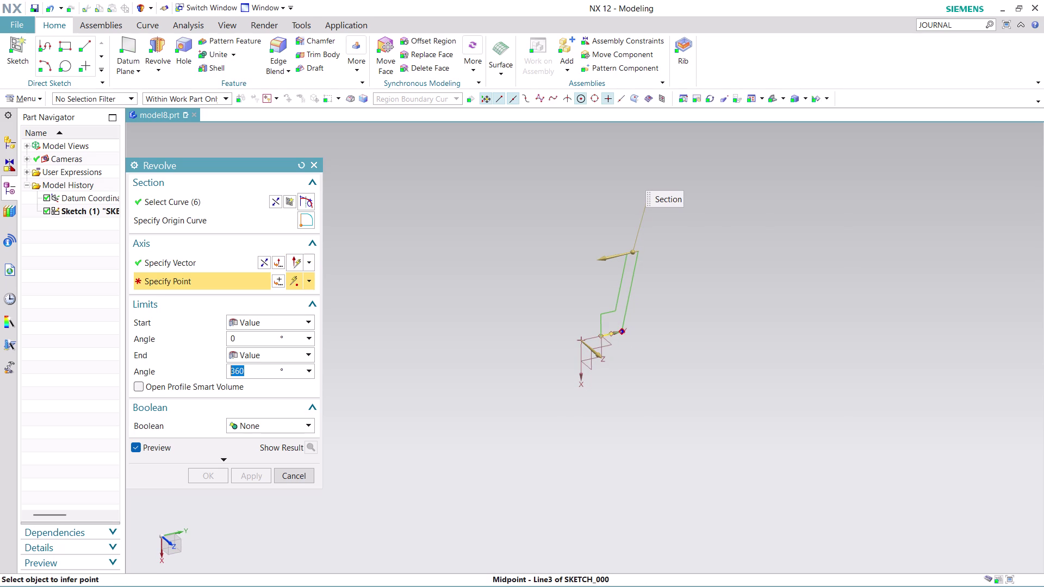
click(603, 336)
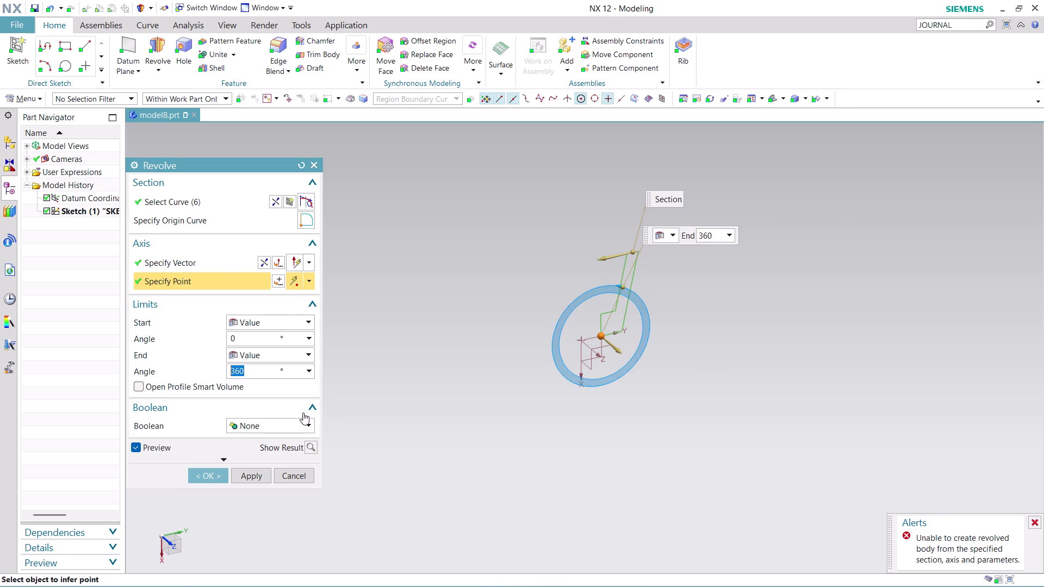
click(301, 475)
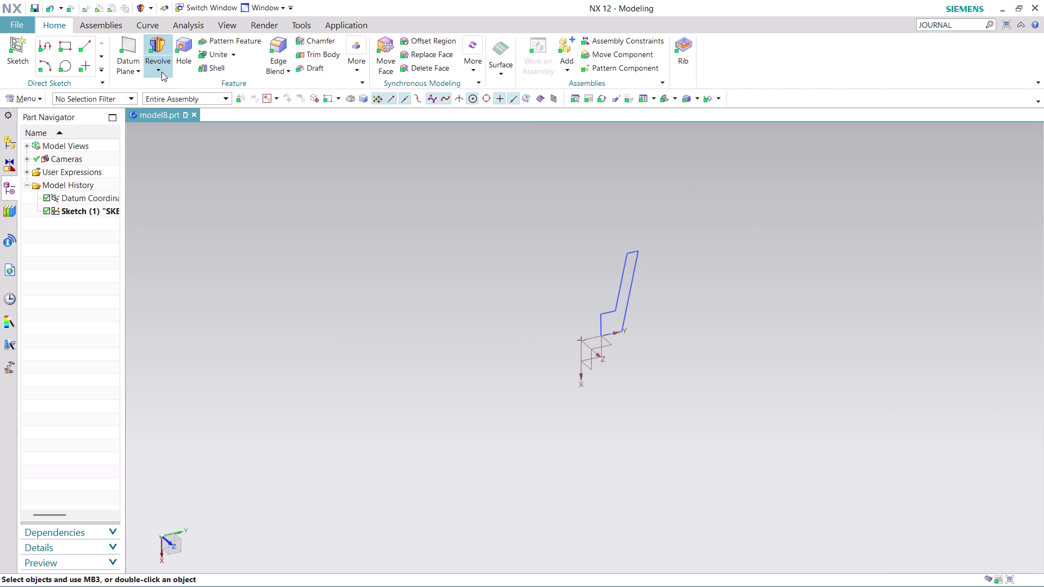
click(162, 72)
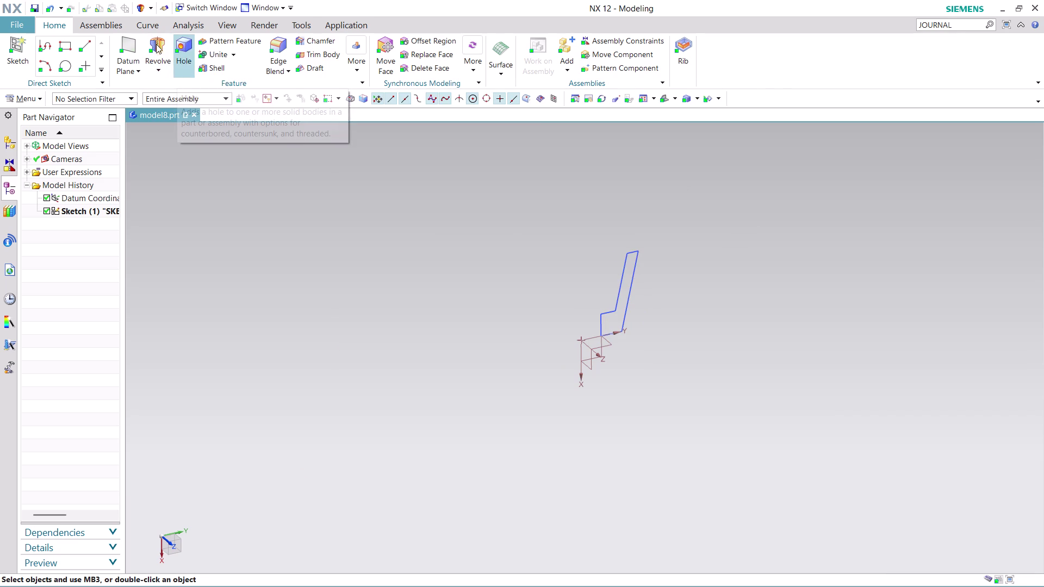
click(156, 41)
click(618, 315)
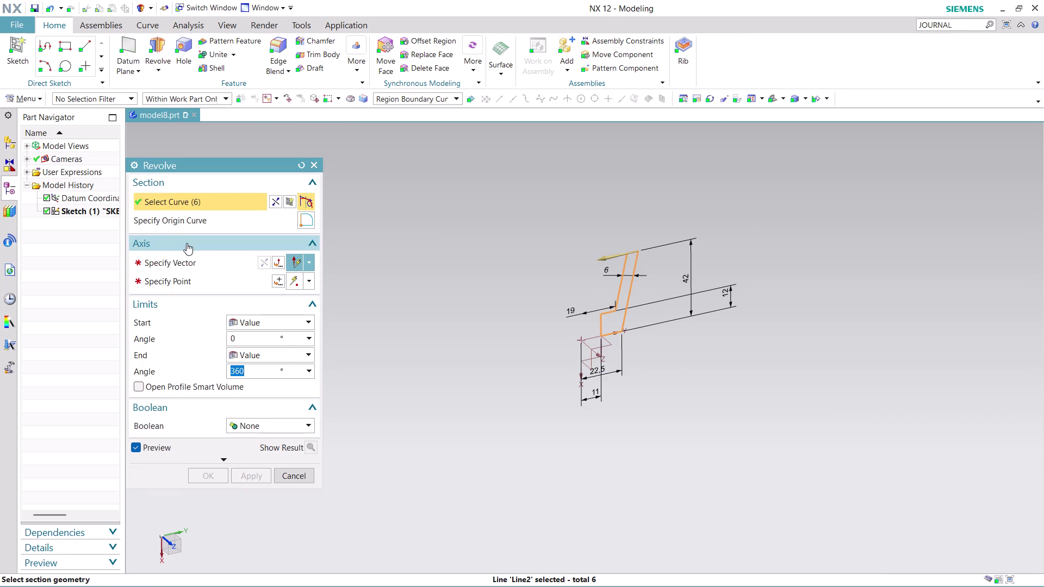
click(192, 260)
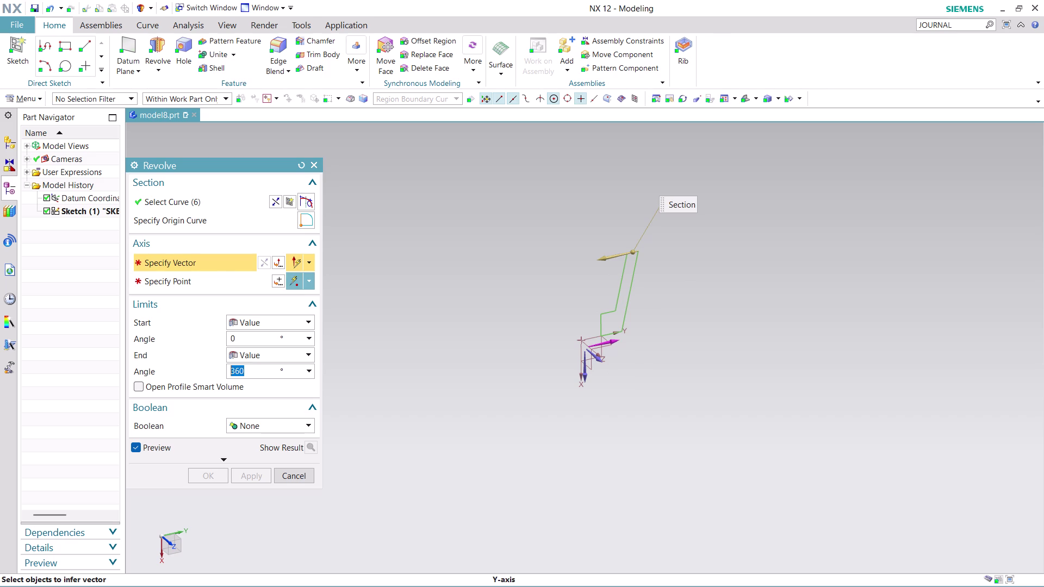
click(616, 342)
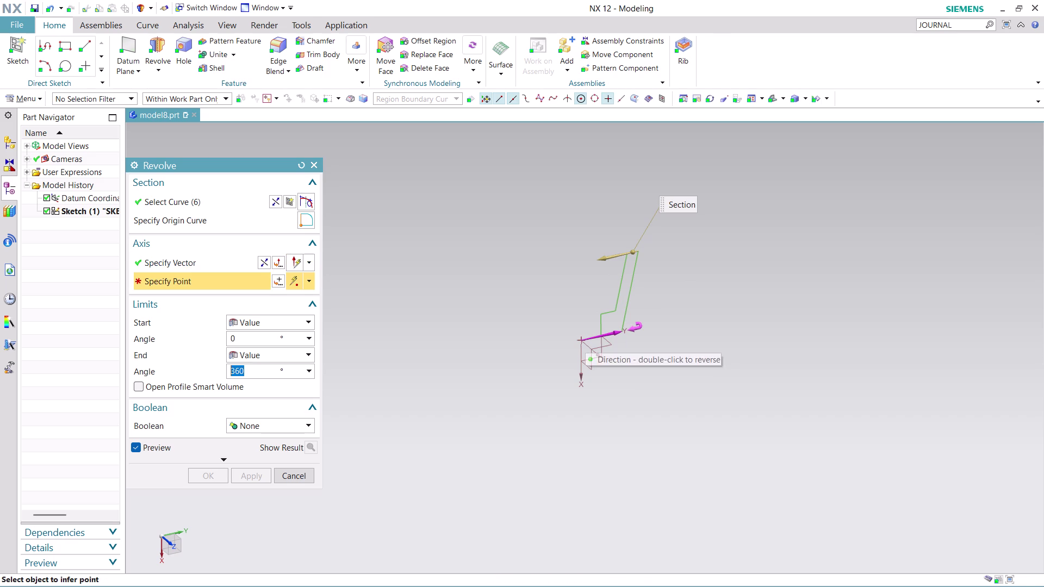
click(580, 341)
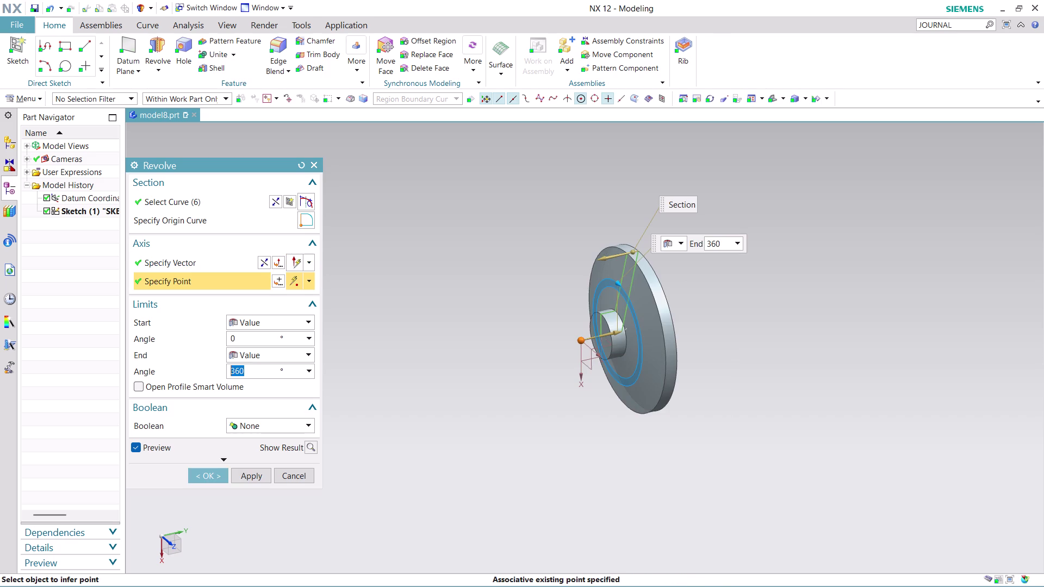
click(301, 469)
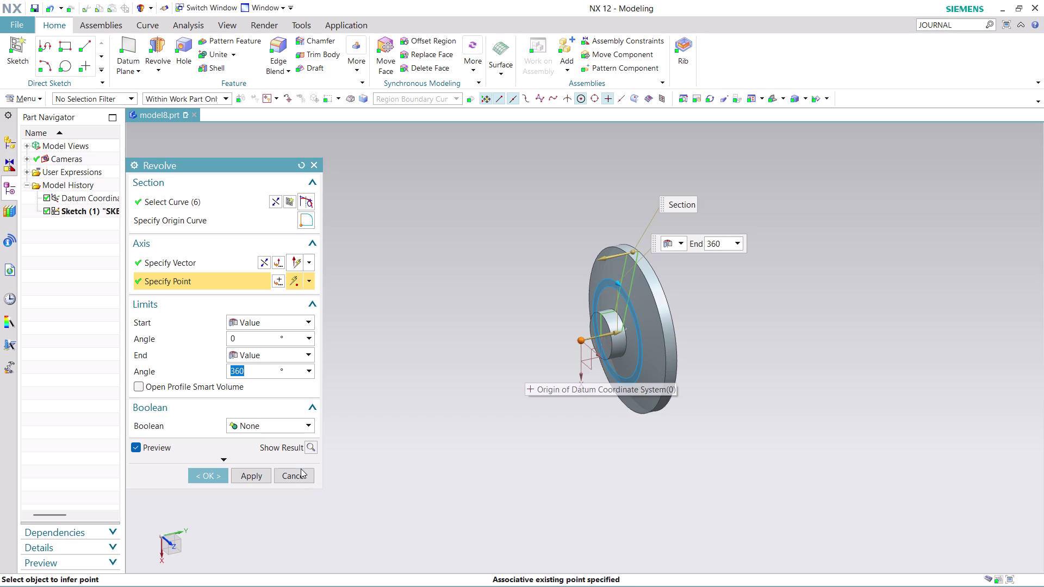
click(161, 44)
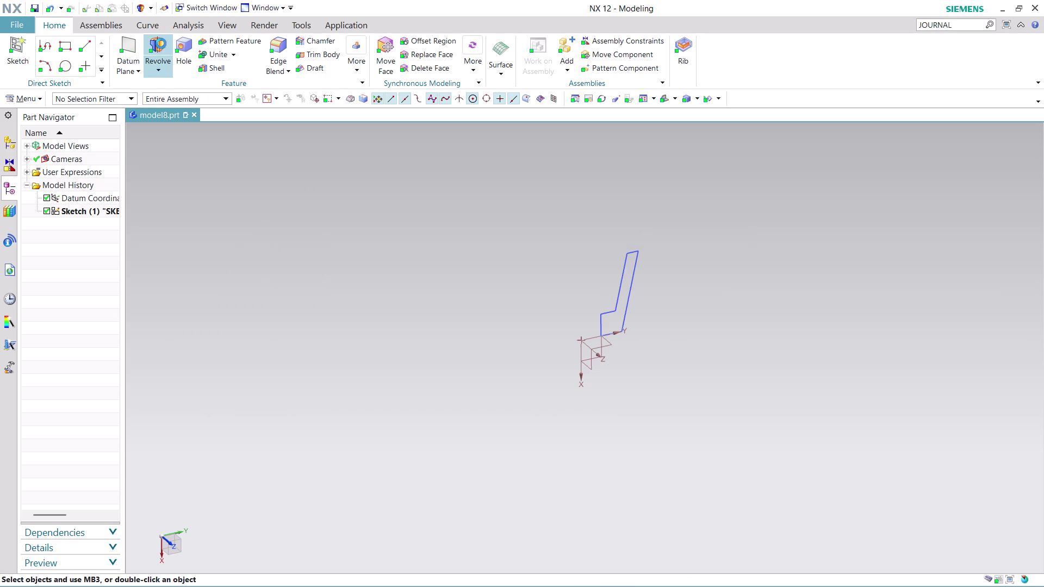
Revolve the sketch curves 360° about the X-axis through the datum origin.
click(612, 318)
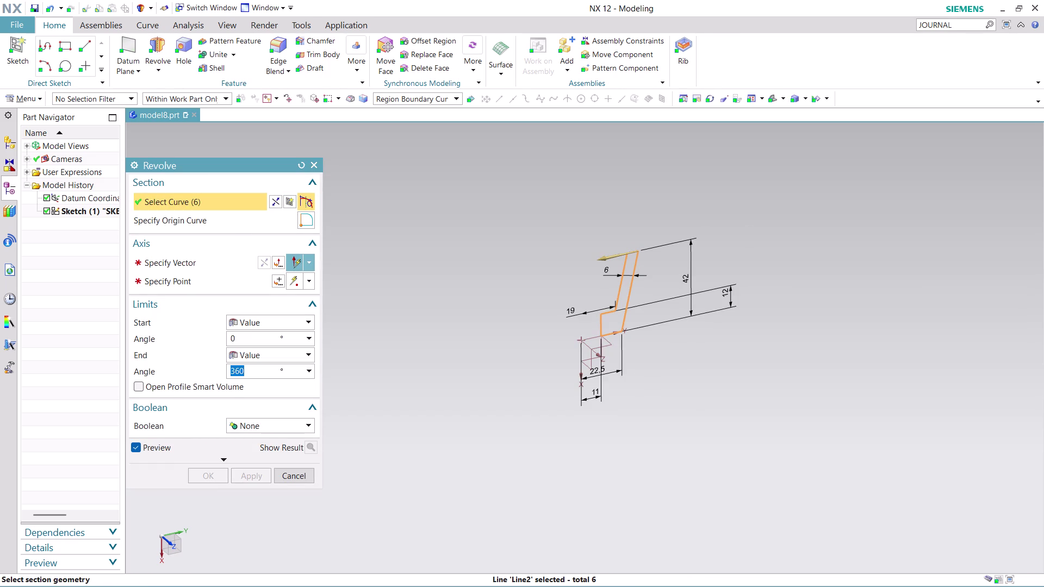
click(193, 257)
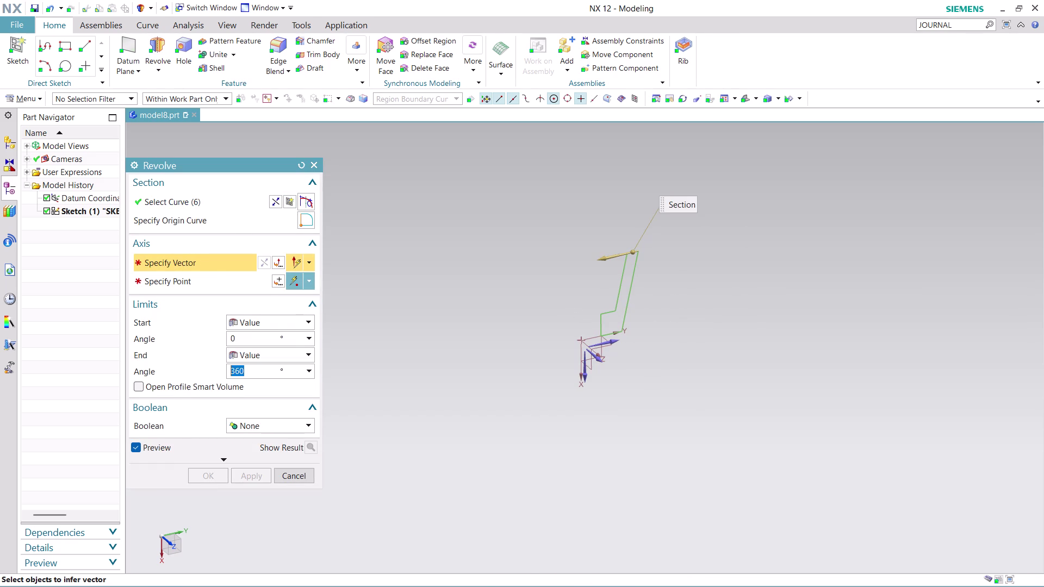
click(586, 377)
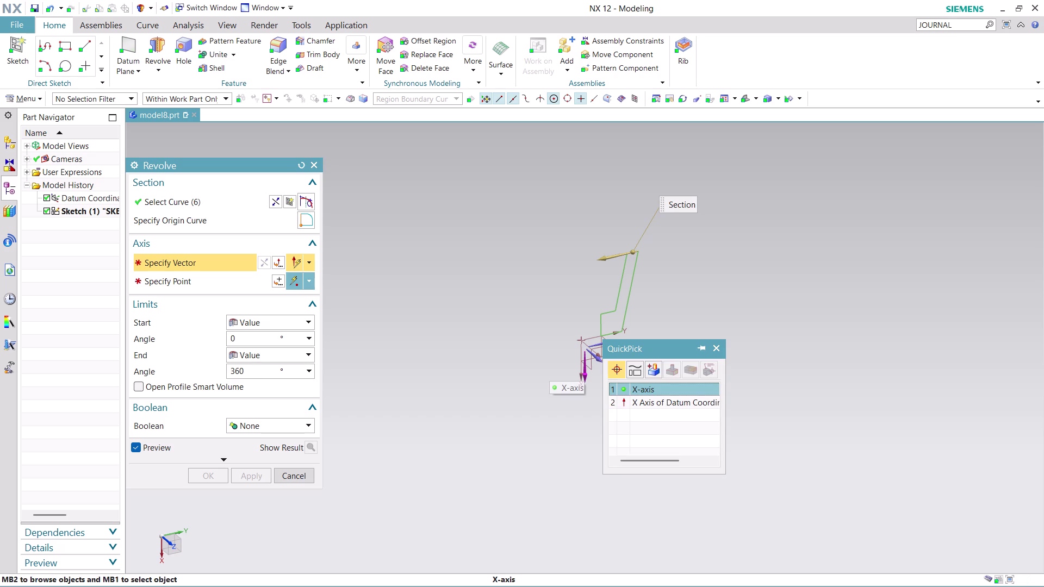
click(667, 390)
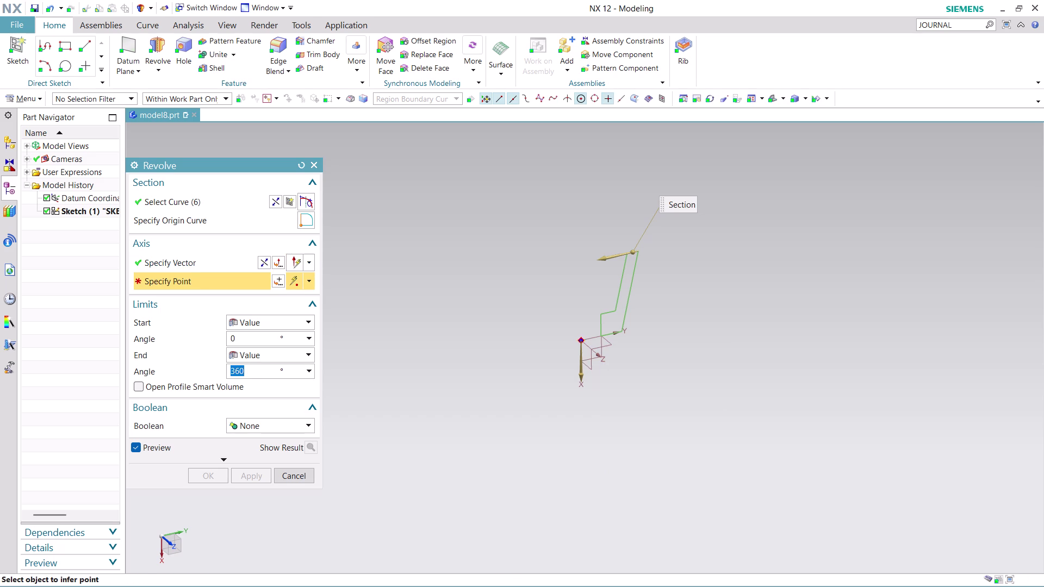
click(583, 341)
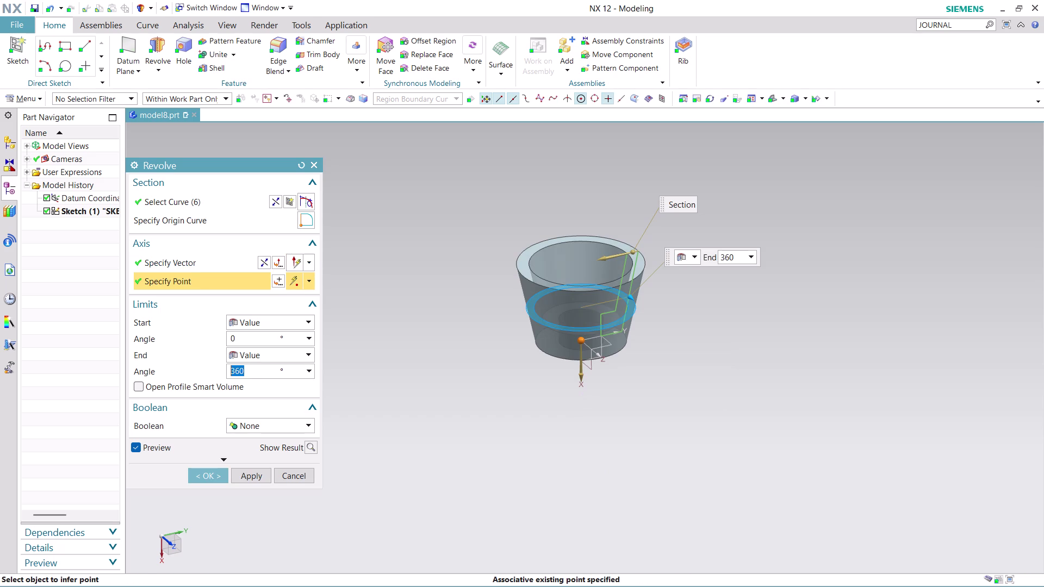
middle_drag(675, 374, 640, 363)
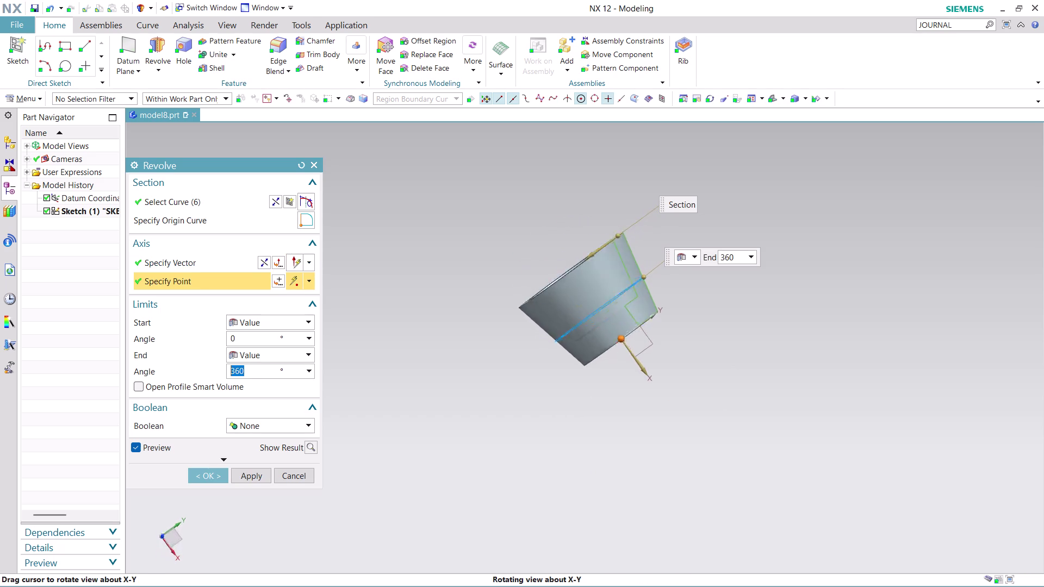
middle_drag(641, 363, 613, 394)
Accept the revolve to create the Revolve (2) cup body, then zoom to inspect it.
click(210, 477)
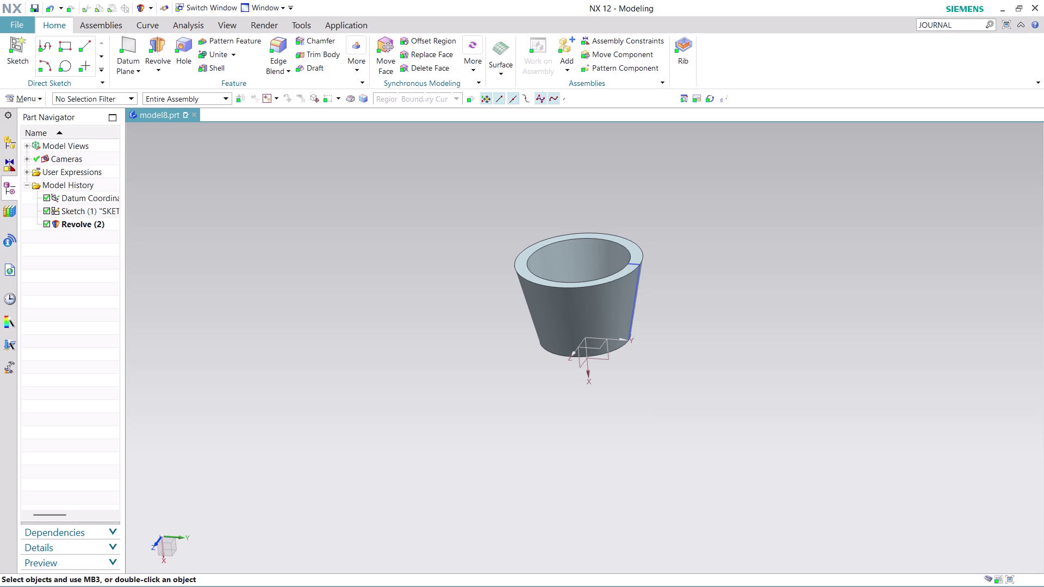
scroll(up, 3)
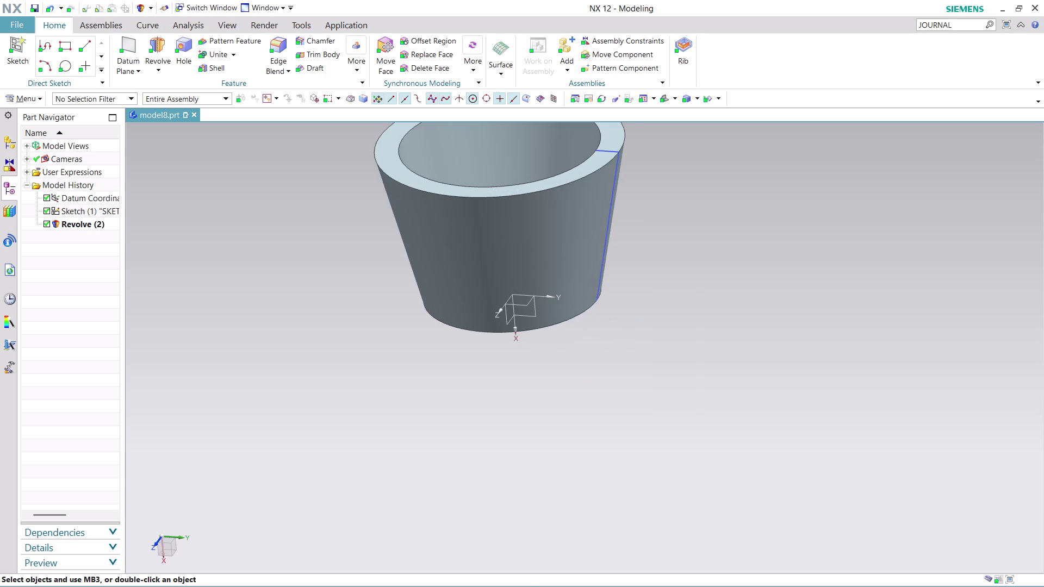
scroll(down, 3)
scroll(up, 3)
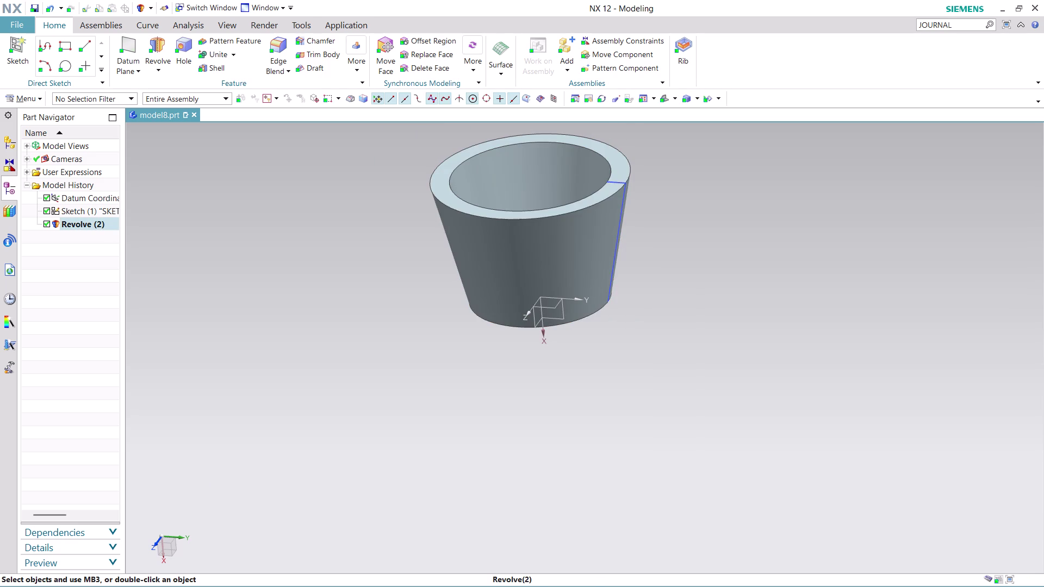